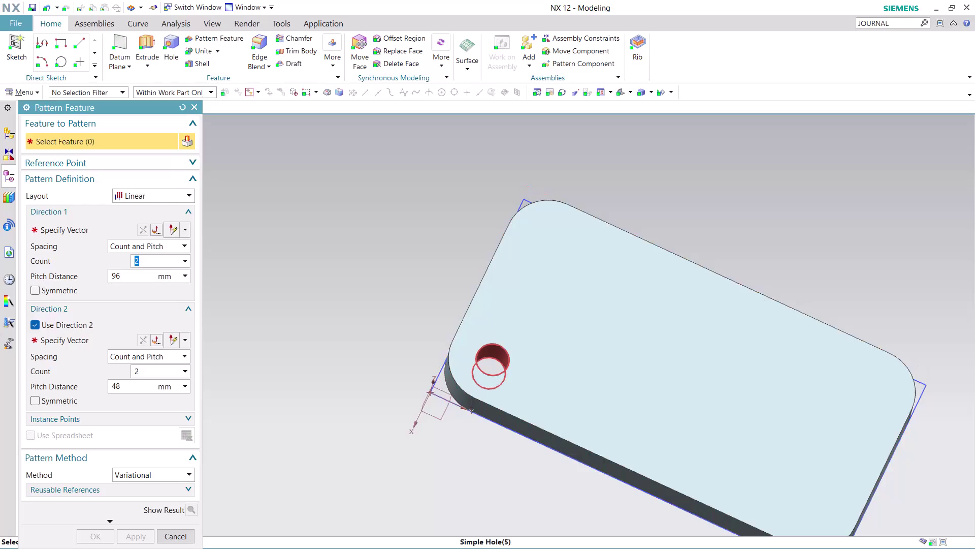
Select Simple Hole(5) and set Direction 1 along the plate's long edge, reversed.
click(503, 351)
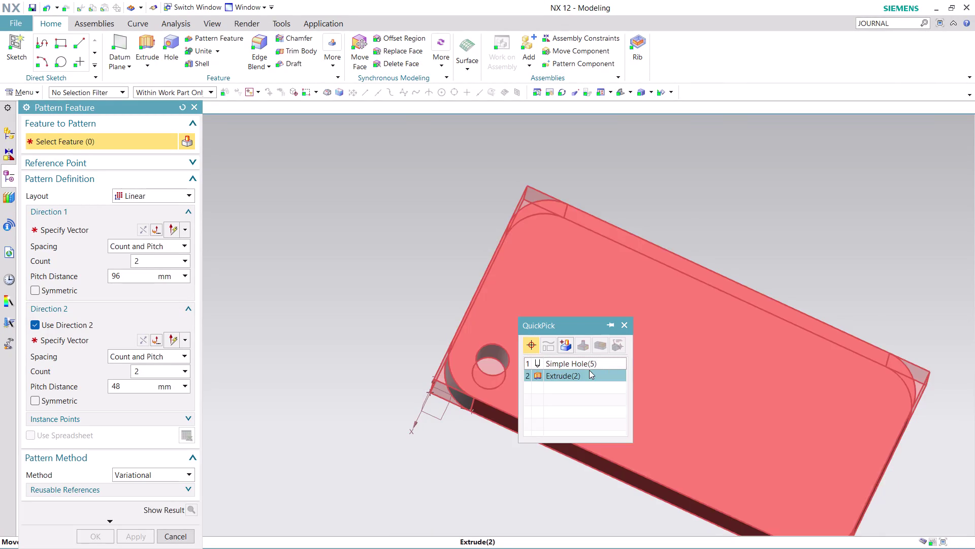
click(581, 362)
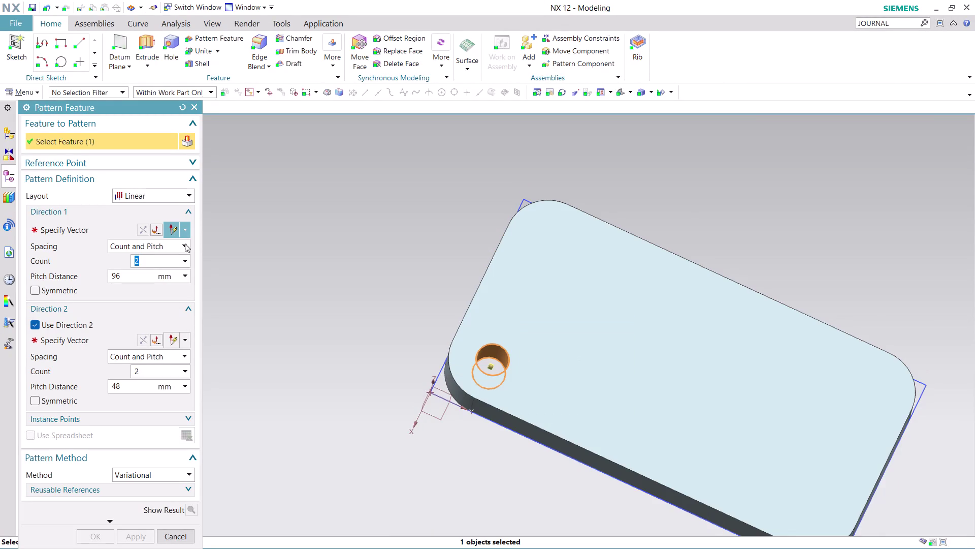
click(78, 228)
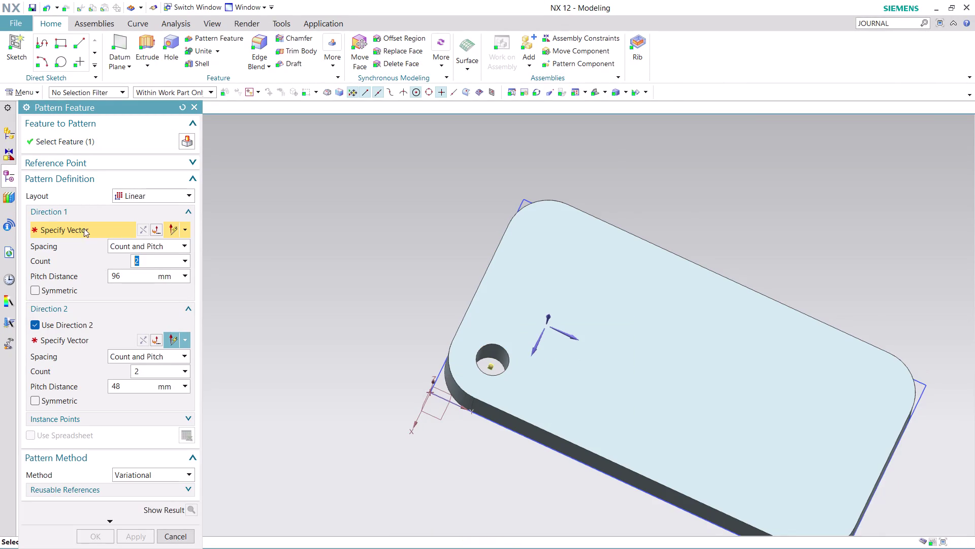
click(572, 442)
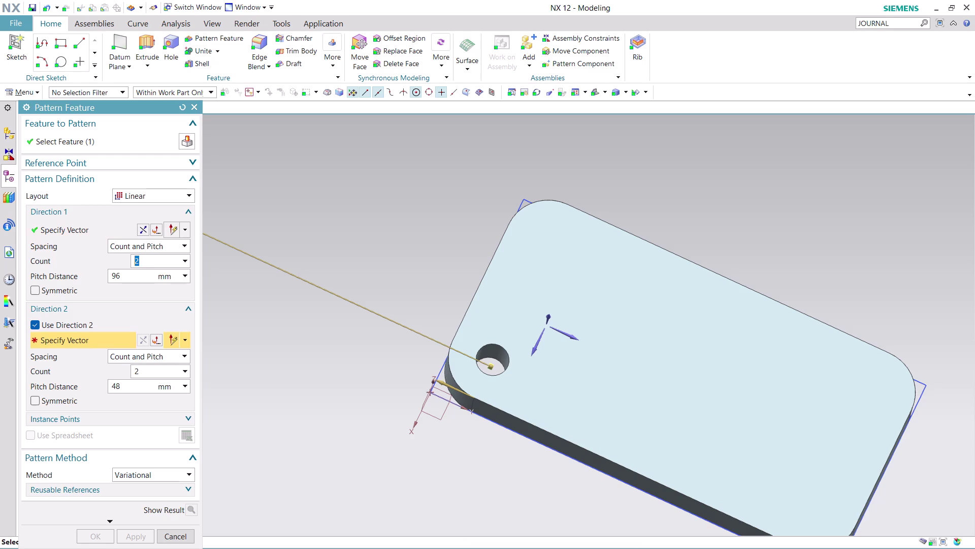
click(138, 228)
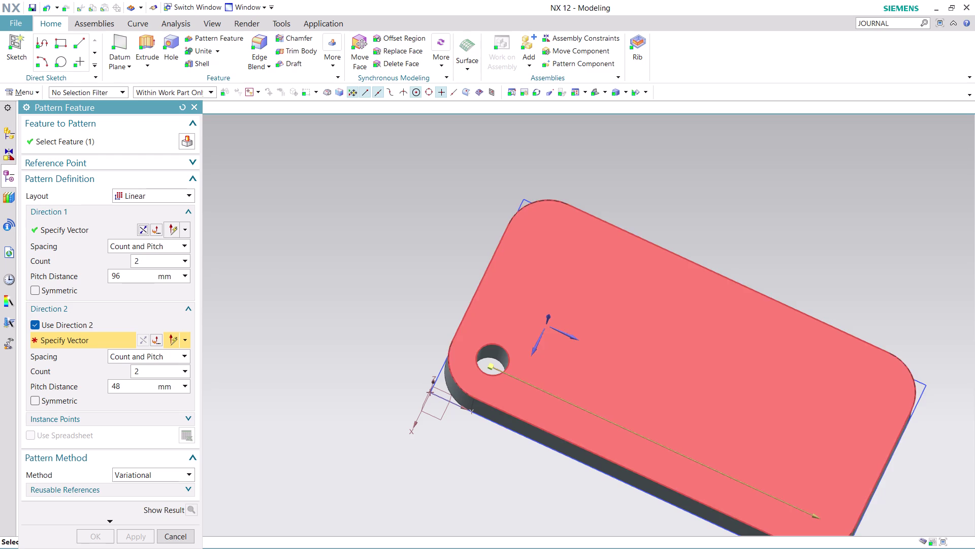
Enable Direction 2 along the plate's short edge, reversed.
click(479, 284)
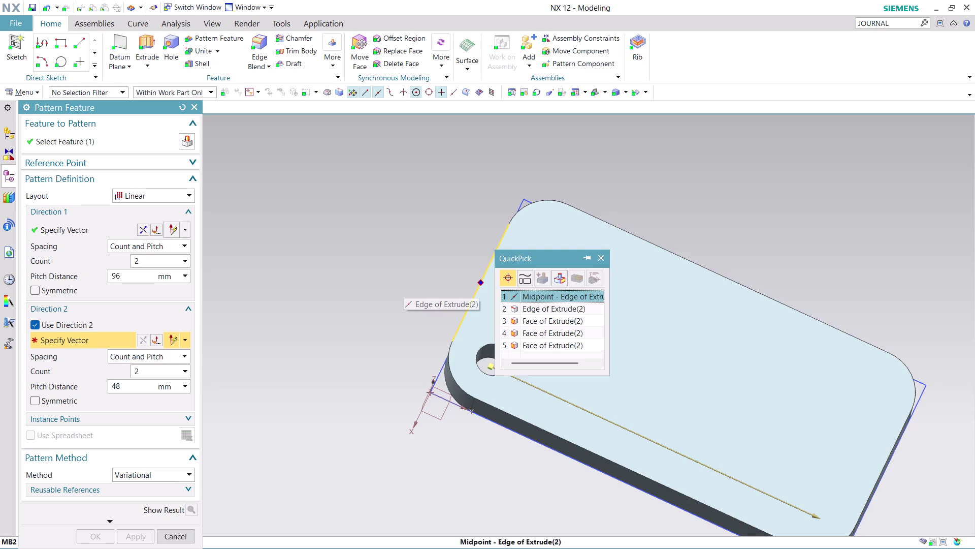
click(549, 295)
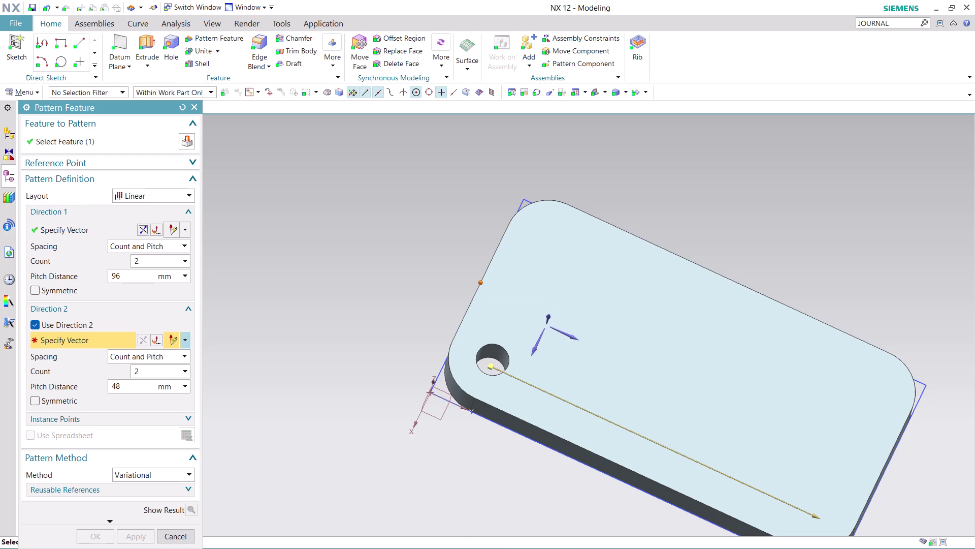
click(119, 336)
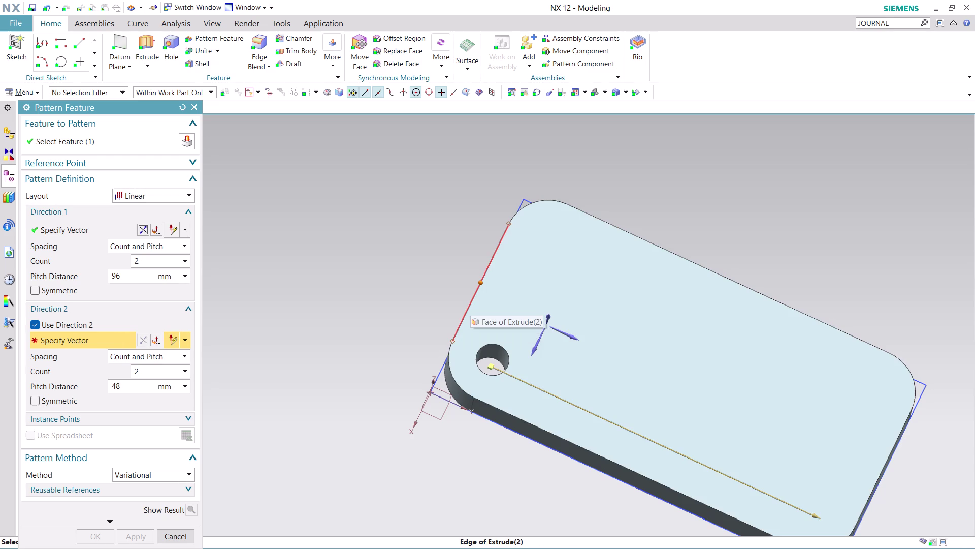
click(470, 302)
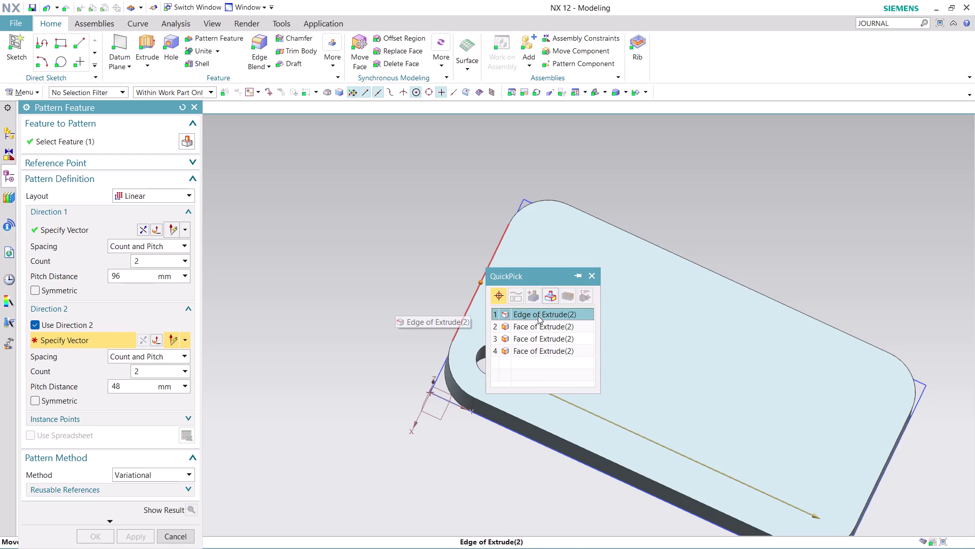
click(537, 315)
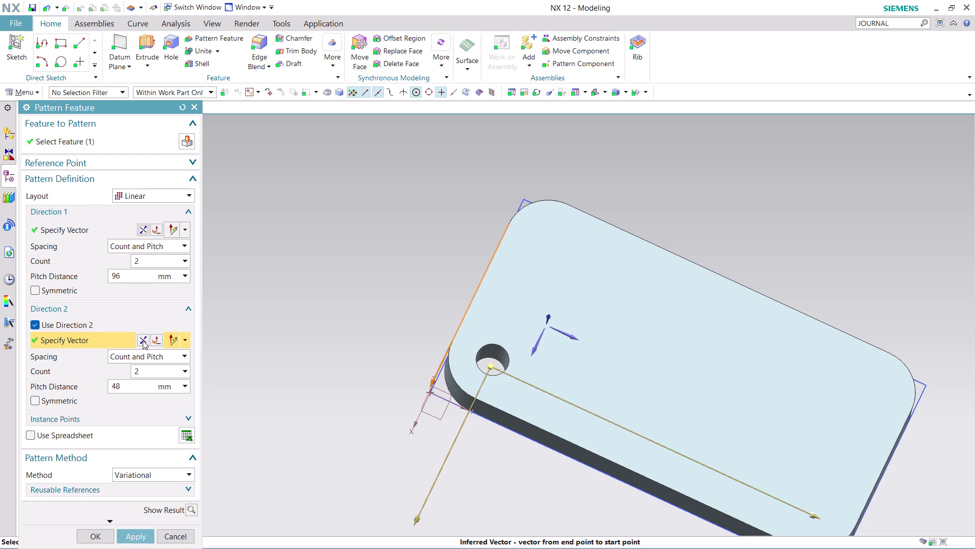
click(142, 341)
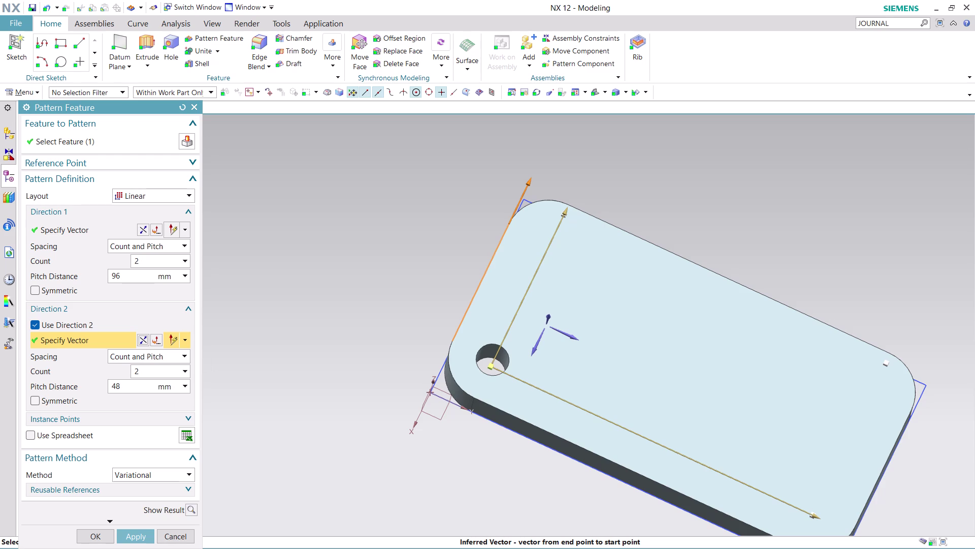
Turn off Direction 2 and apply the pattern with count 2 at 96 mm pitch.
drag(137, 389, 75, 393)
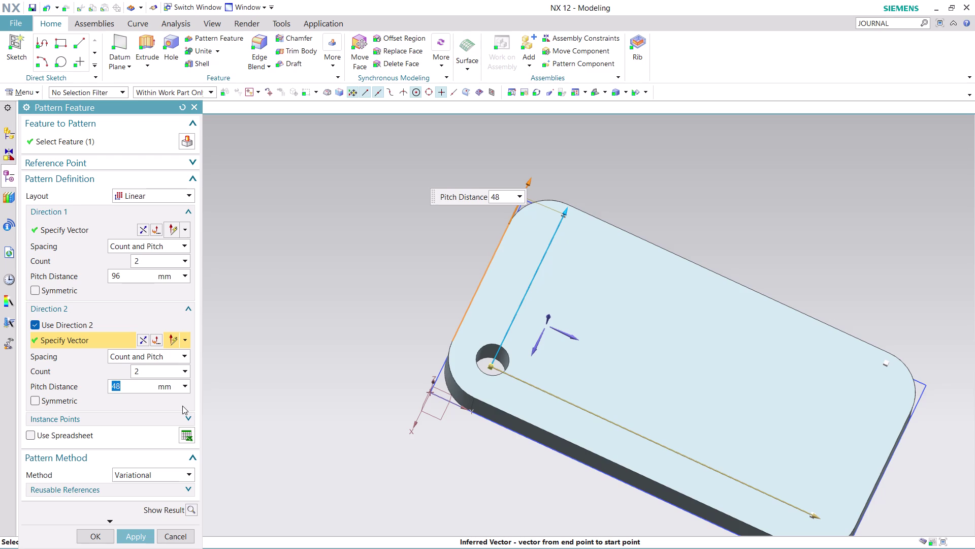
click(31, 321)
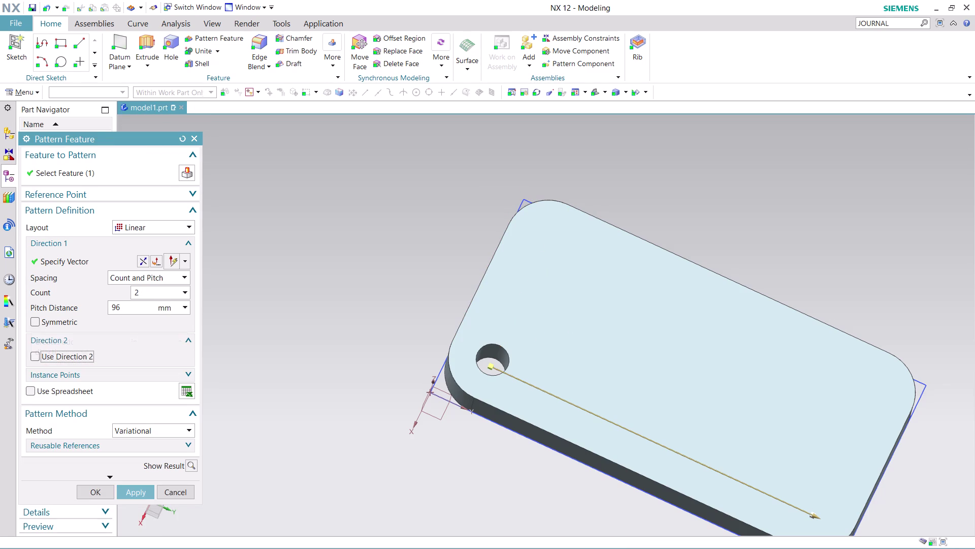
click(143, 490)
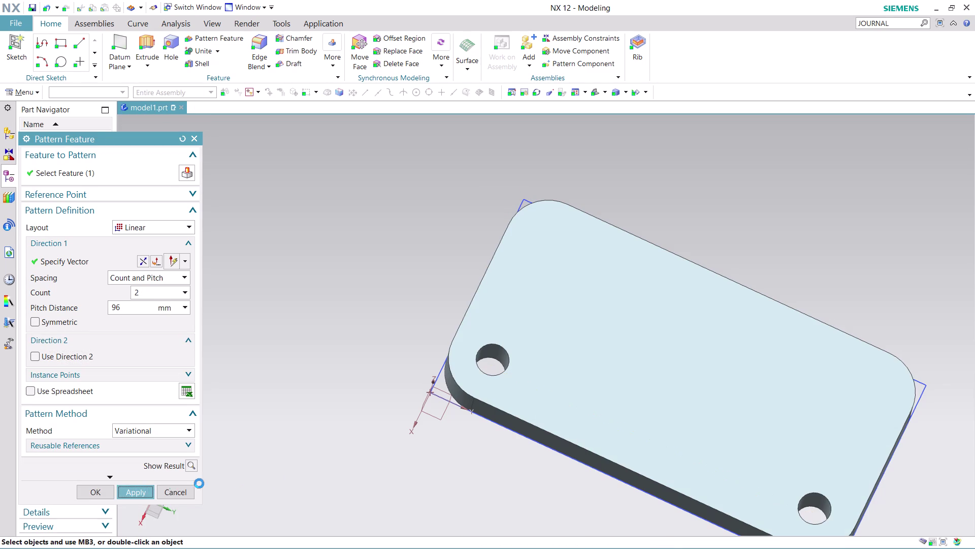
scroll(down, 3)
scroll(up, 3)
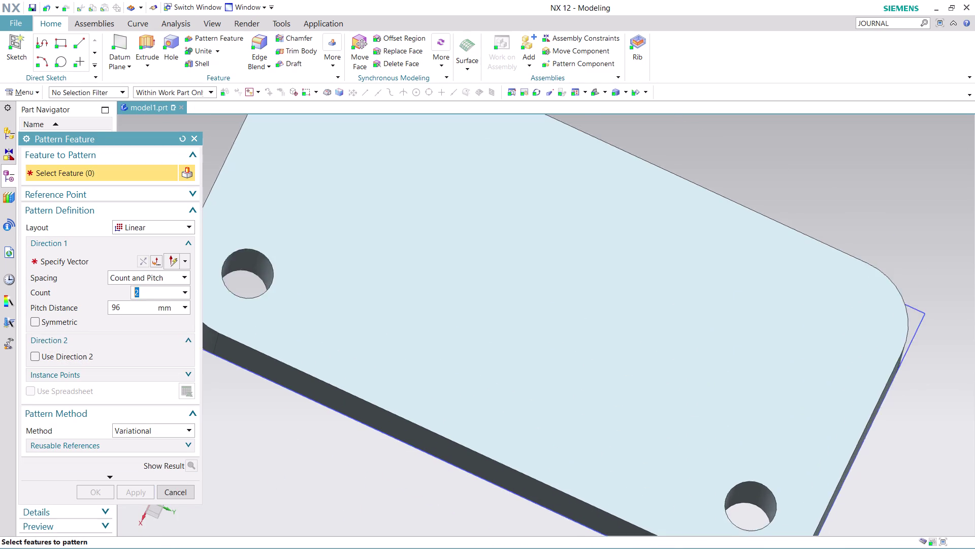
scroll(up, 3)
scroll(up, 3)
scroll(down, 3)
scroll(down, 3)
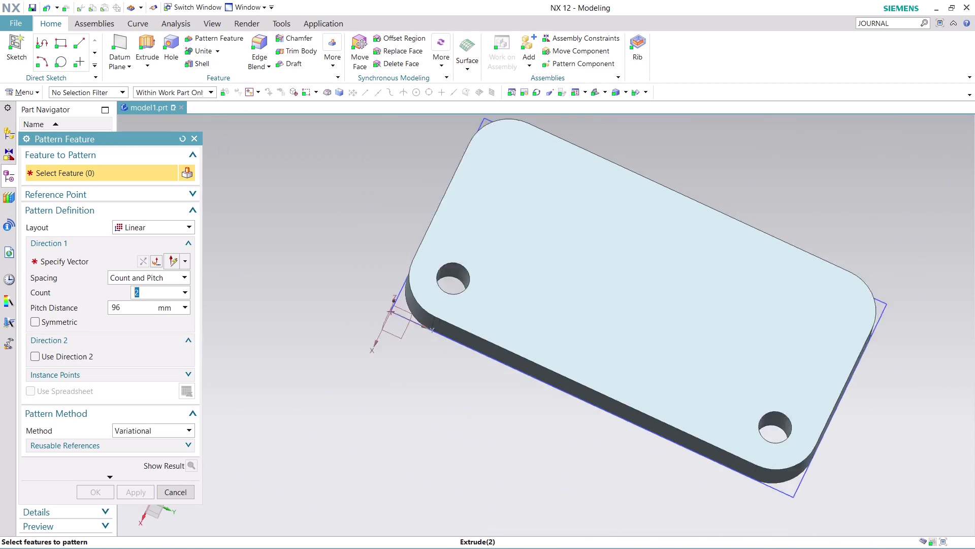
scroll(down, 3)
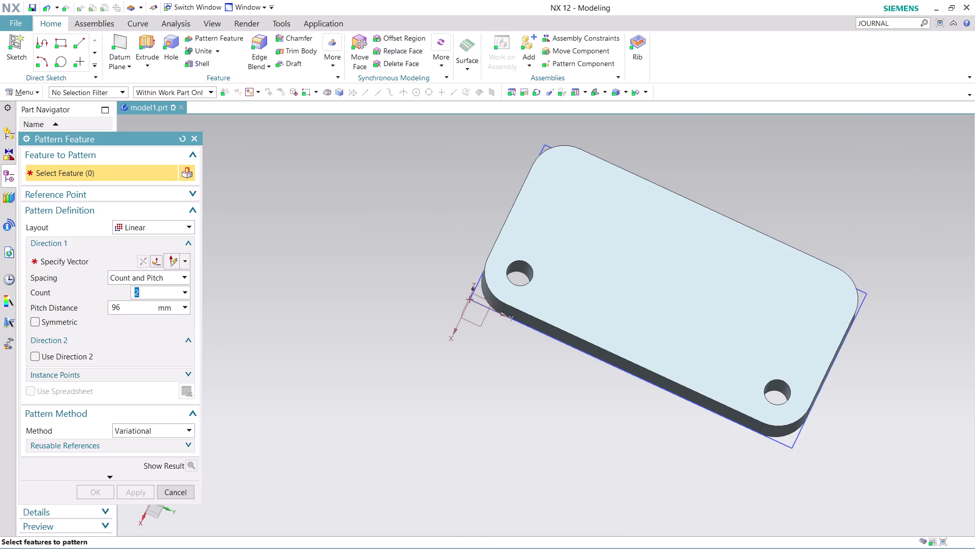
click(177, 488)
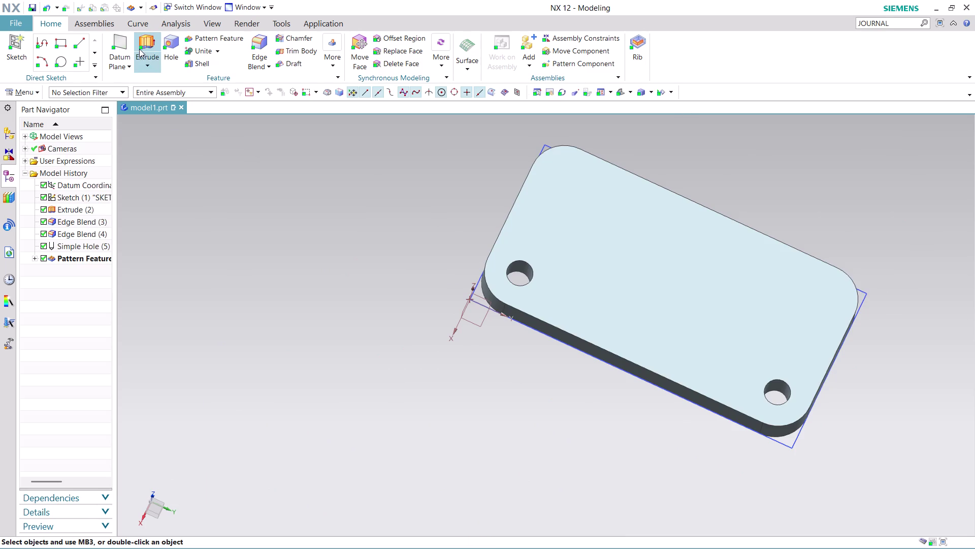
Place a 9 mm hole at the plate's upper corner on the top face.
click(177, 44)
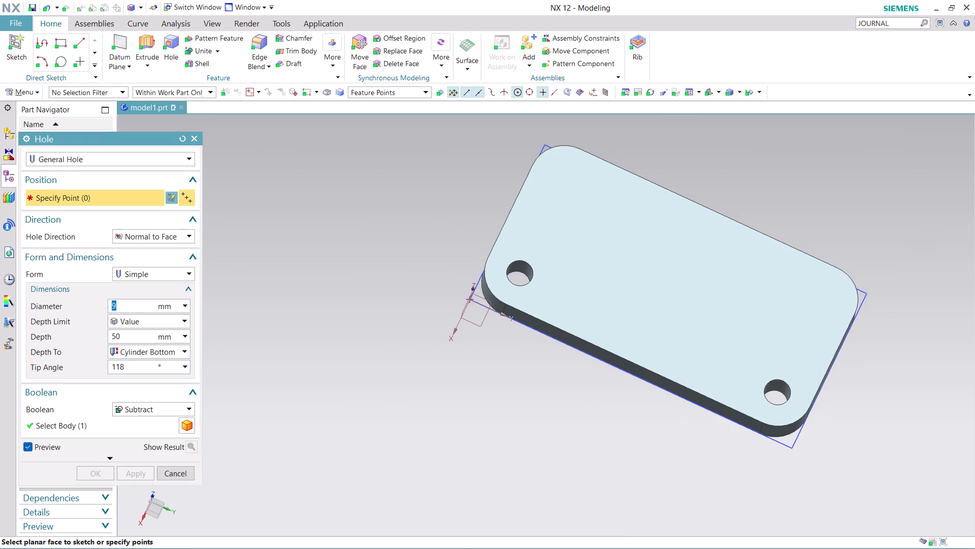
click(553, 147)
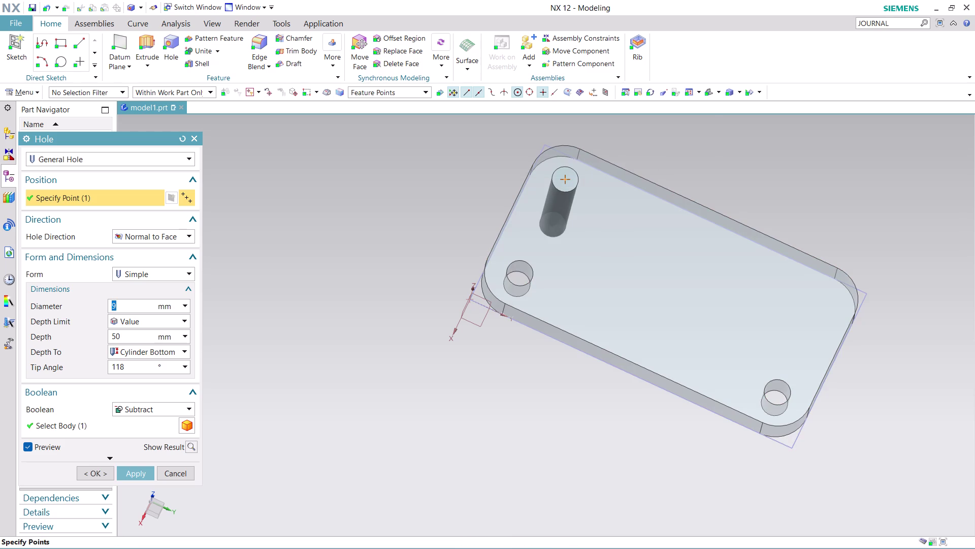
click(142, 469)
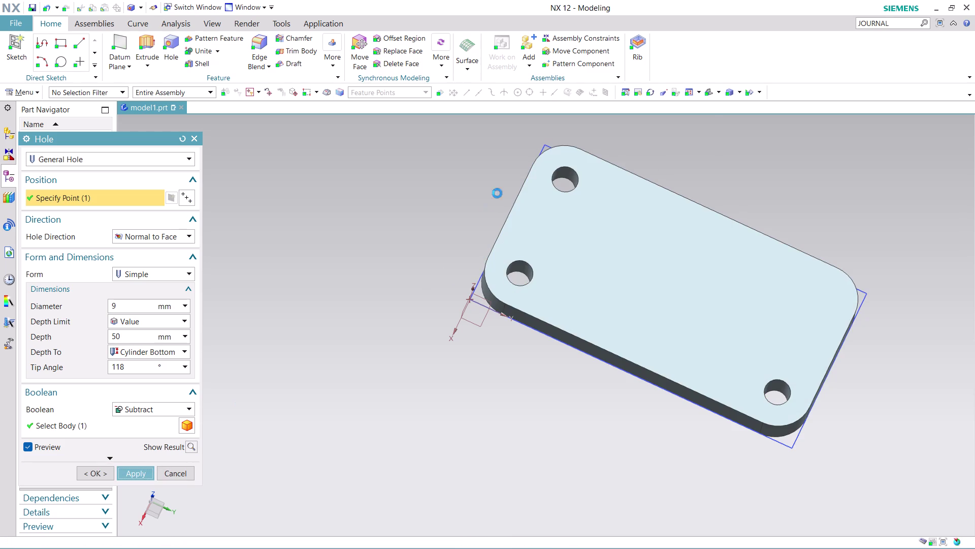
click(192, 138)
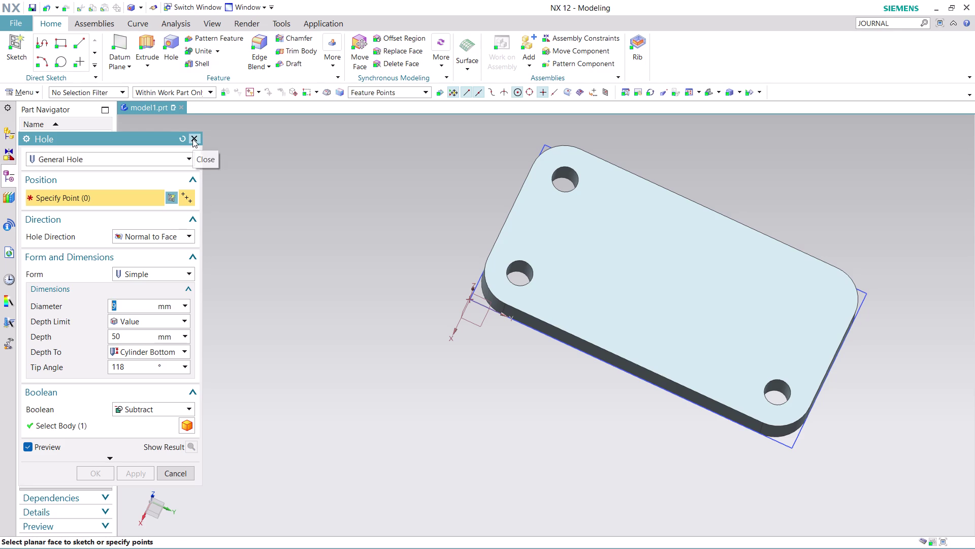
click(230, 36)
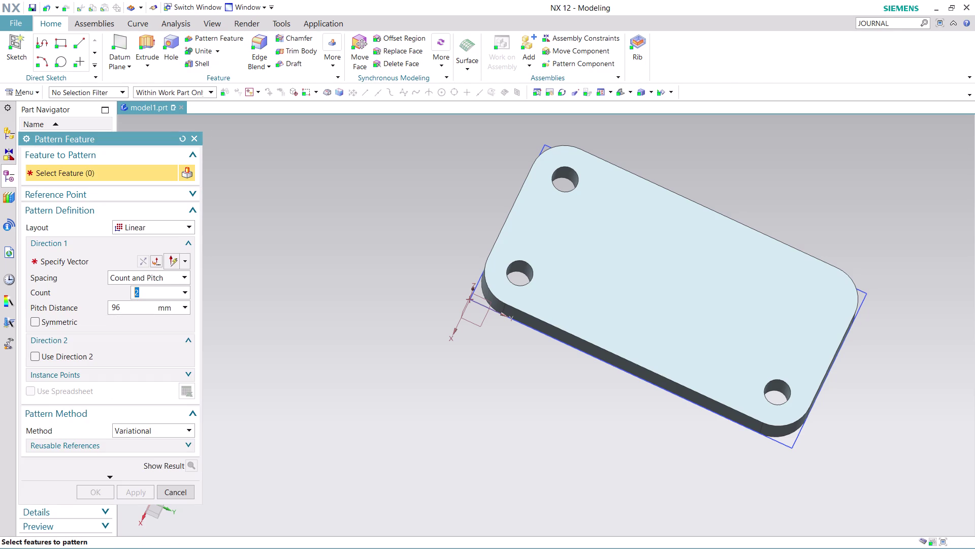
Pattern the new corner hole 96 mm along the top long edge, toward the far corner.
click(563, 181)
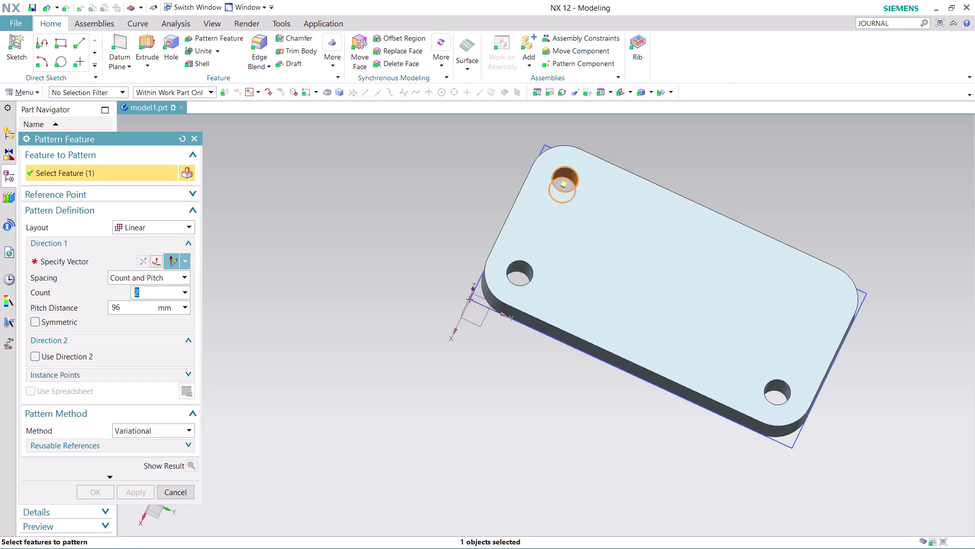
click(85, 260)
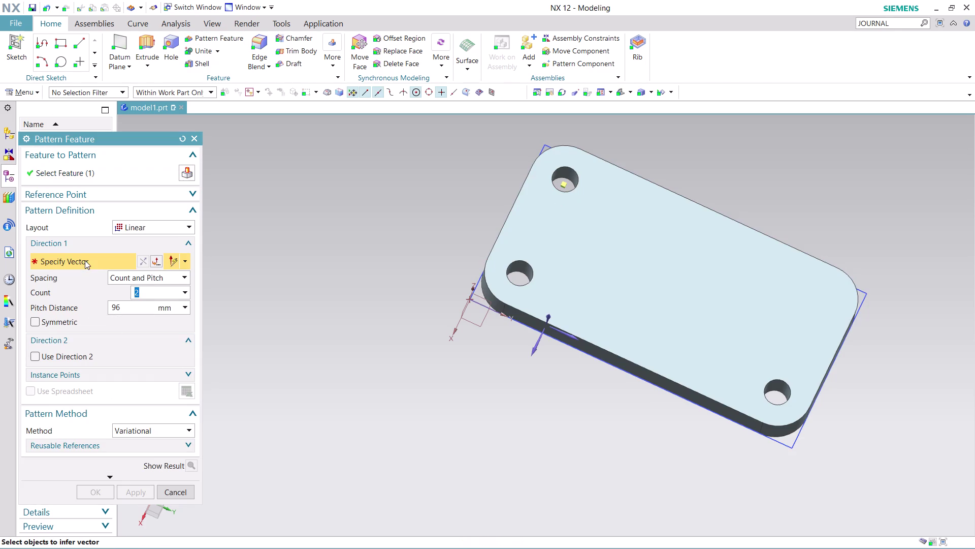
click(706, 203)
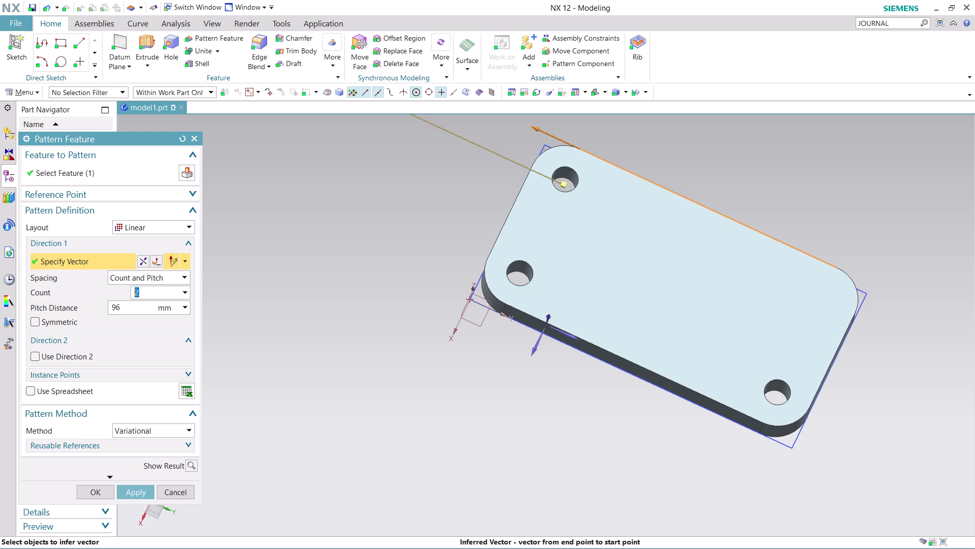
click(141, 259)
click(138, 495)
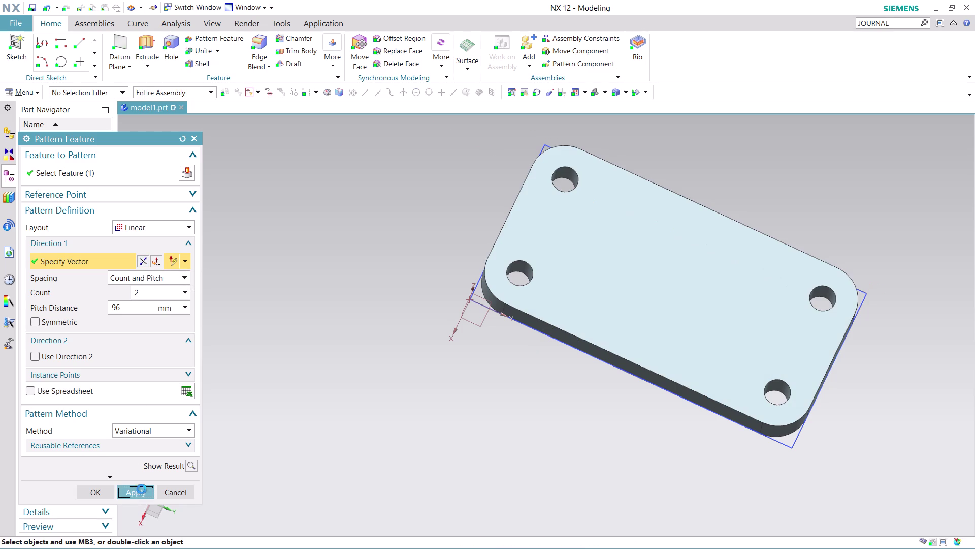
click(173, 489)
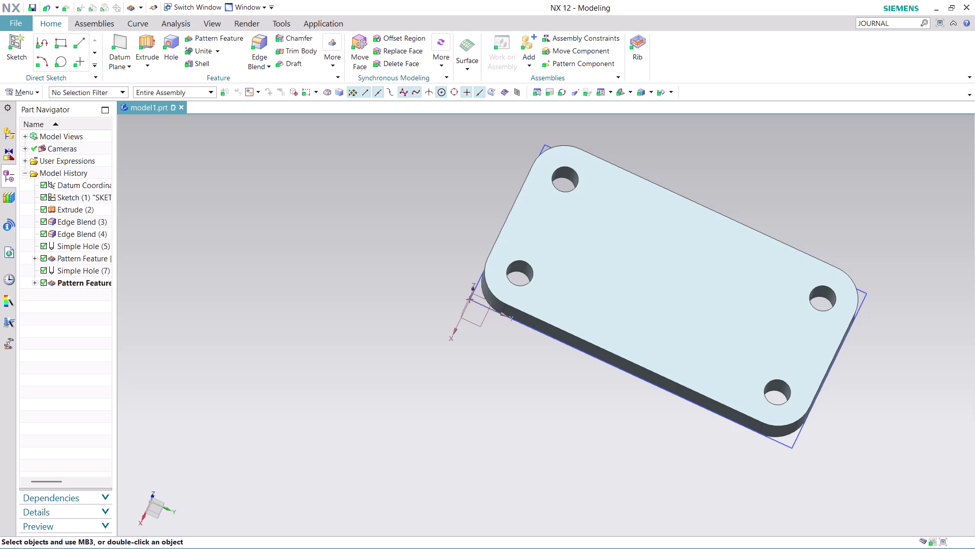
middle_drag(942, 331, 928, 307)
Start a datum plane and switch its type from At Distance to Inferred.
click(117, 51)
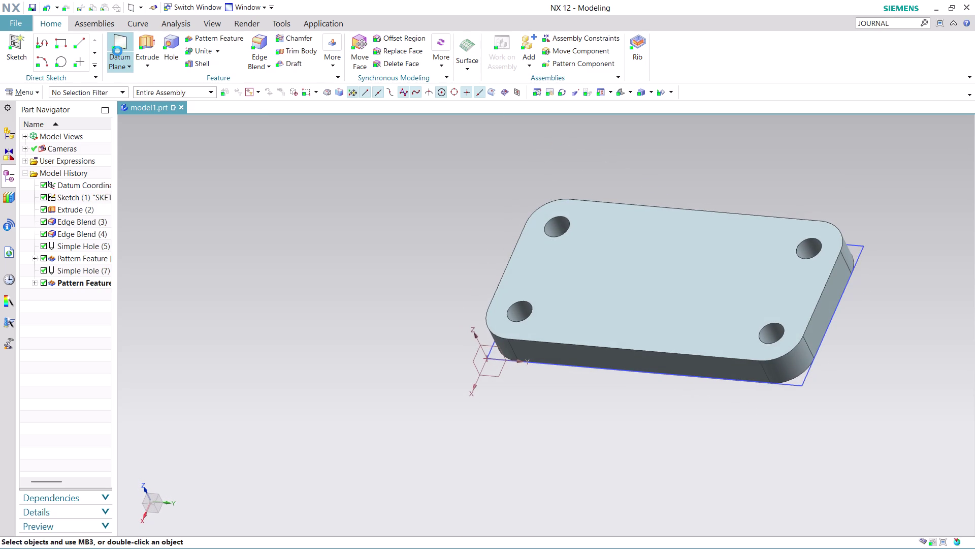
click(824, 303)
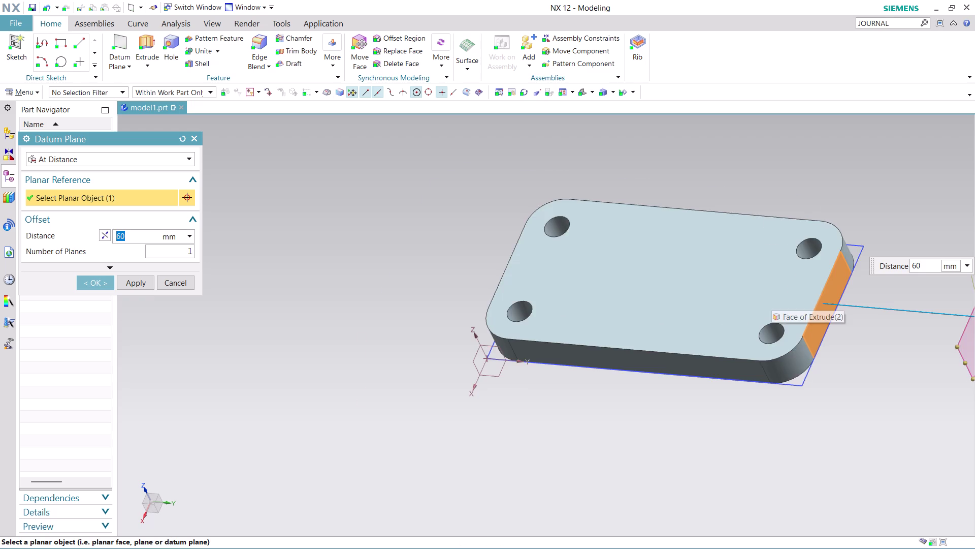
scroll(up, 3)
scroll(down, 3)
scroll(down, 3)
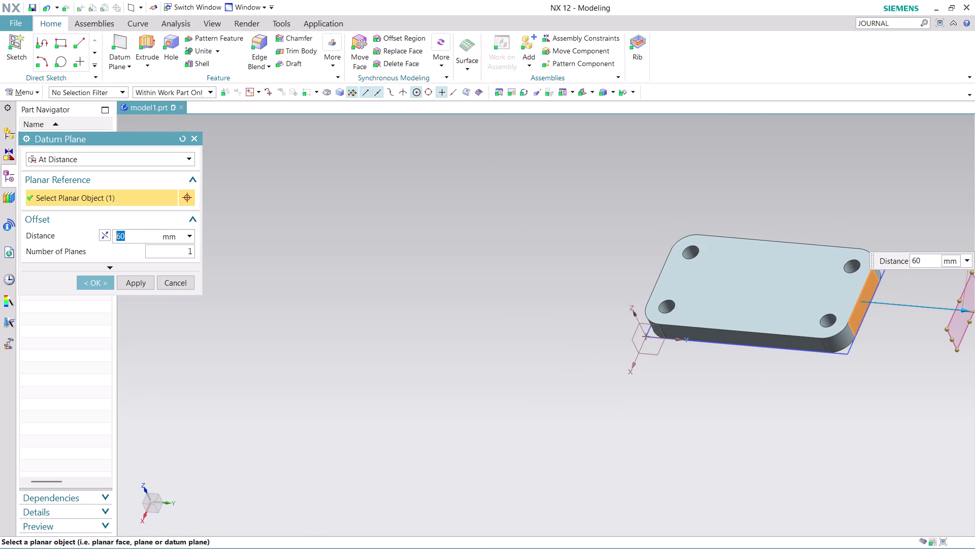
middle_drag(906, 325, 708, 387)
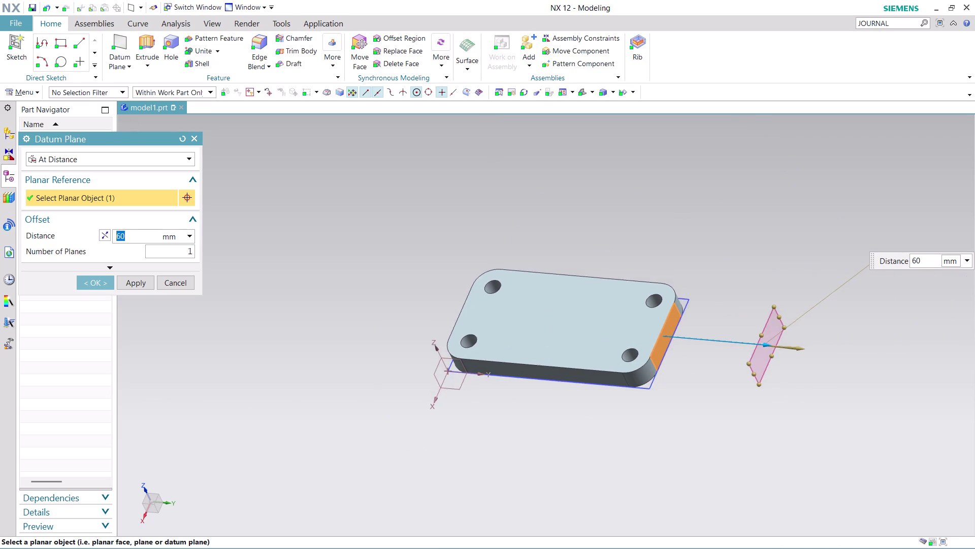
scroll(up, 3)
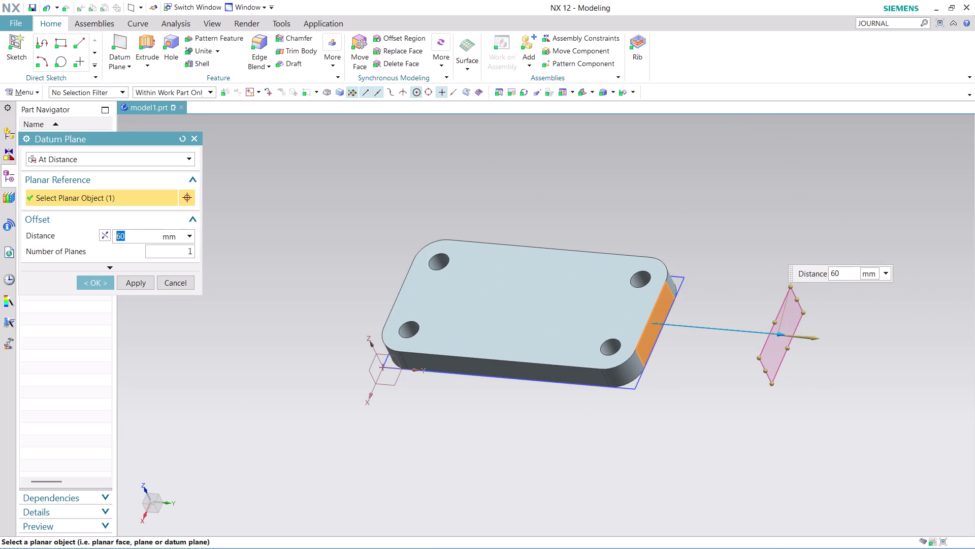
click(193, 235)
click(192, 235)
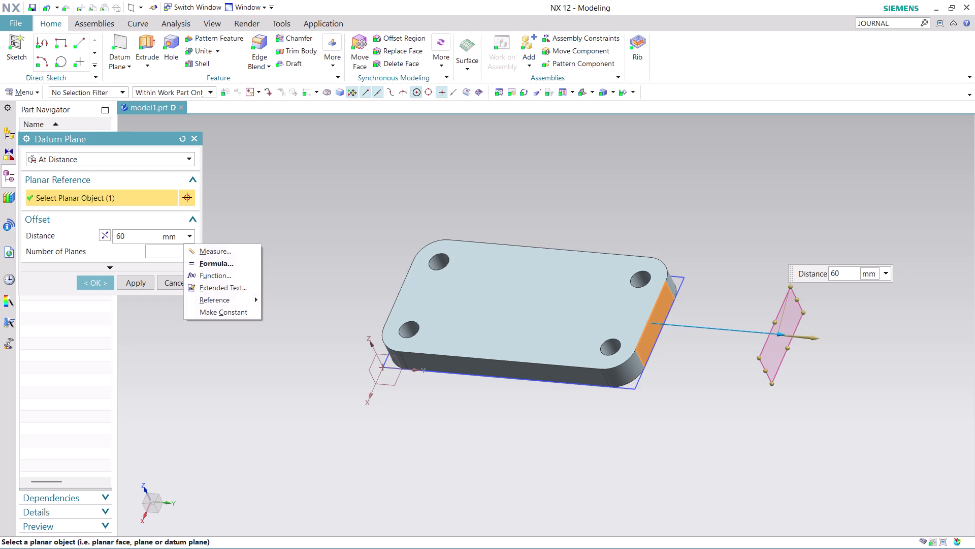
click(101, 238)
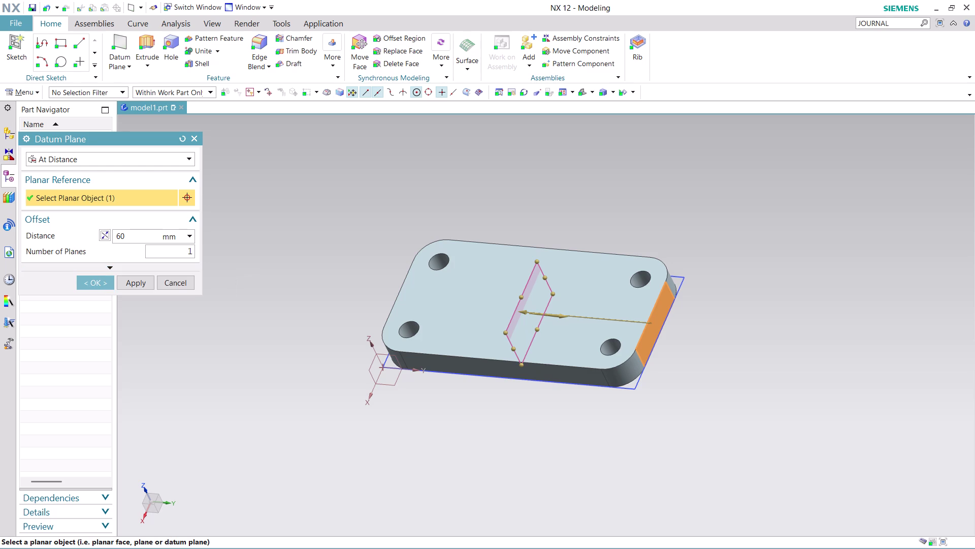
click(184, 157)
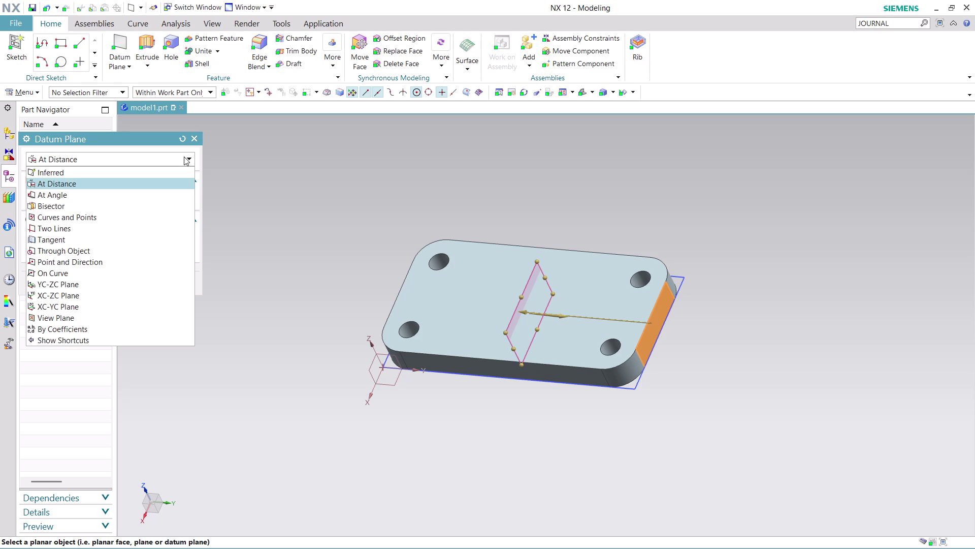
click(174, 174)
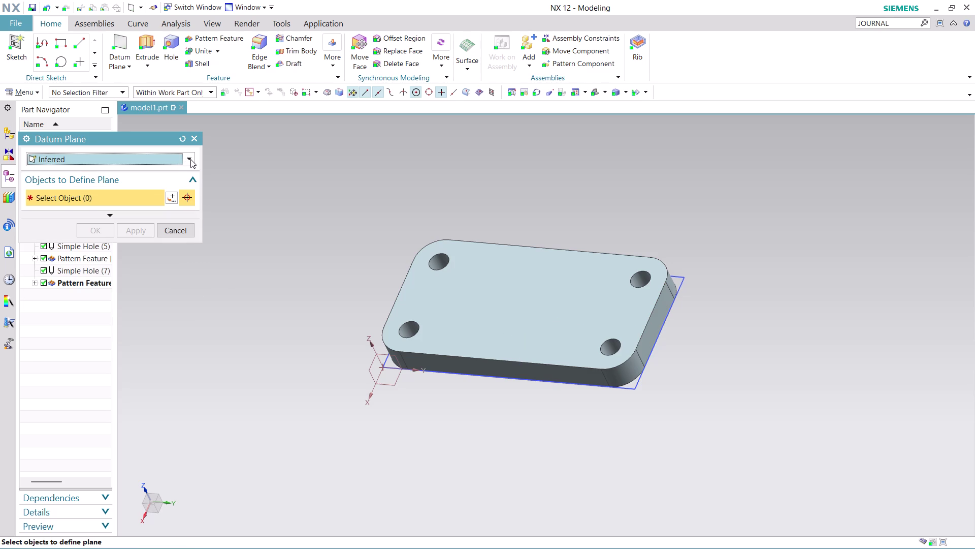
Pick the plate's end face and top face to preview an angled plane.
click(658, 323)
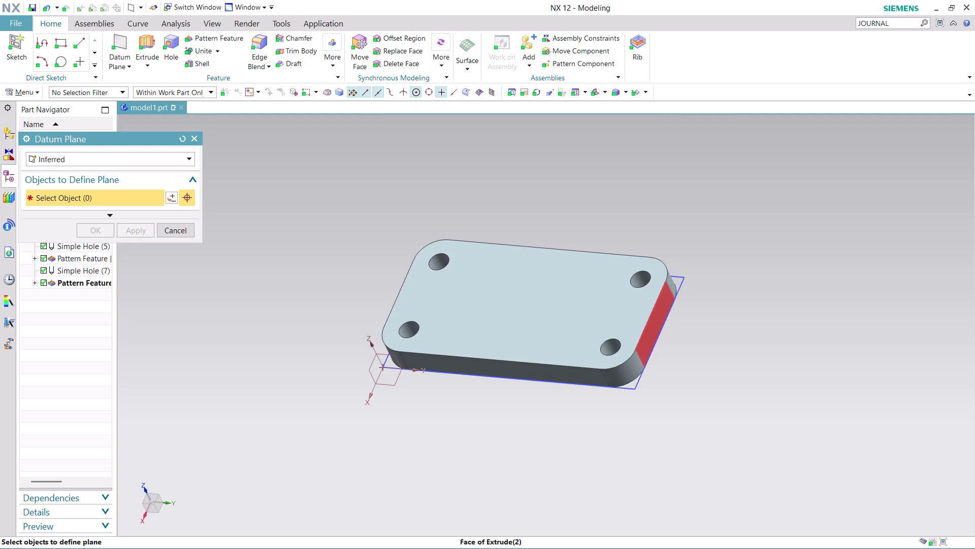
click(543, 329)
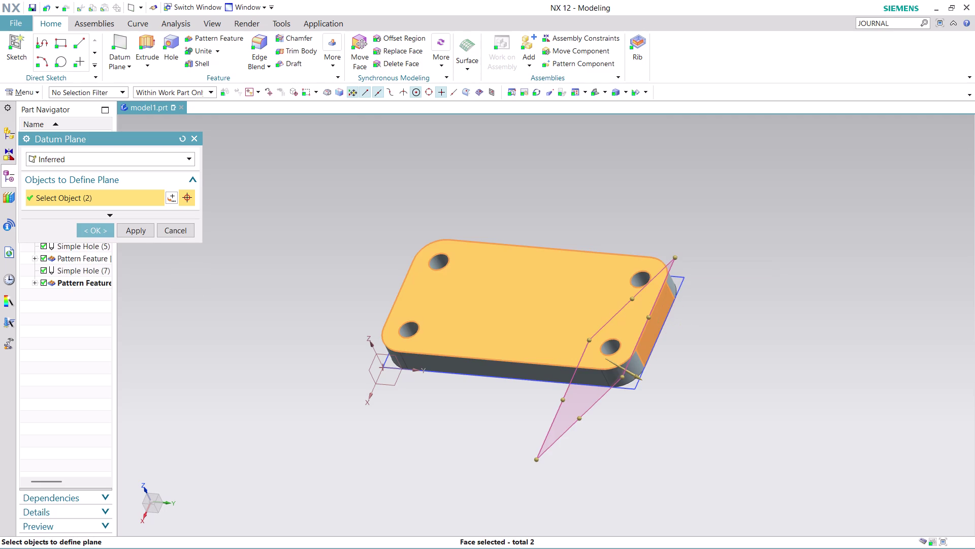
middle_drag(726, 386, 737, 364)
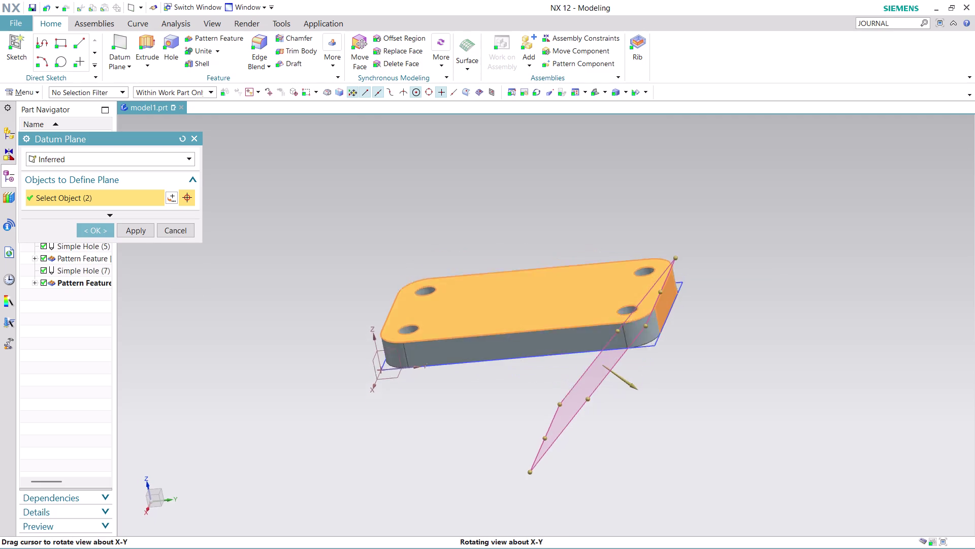
middle_drag(737, 364, 751, 351)
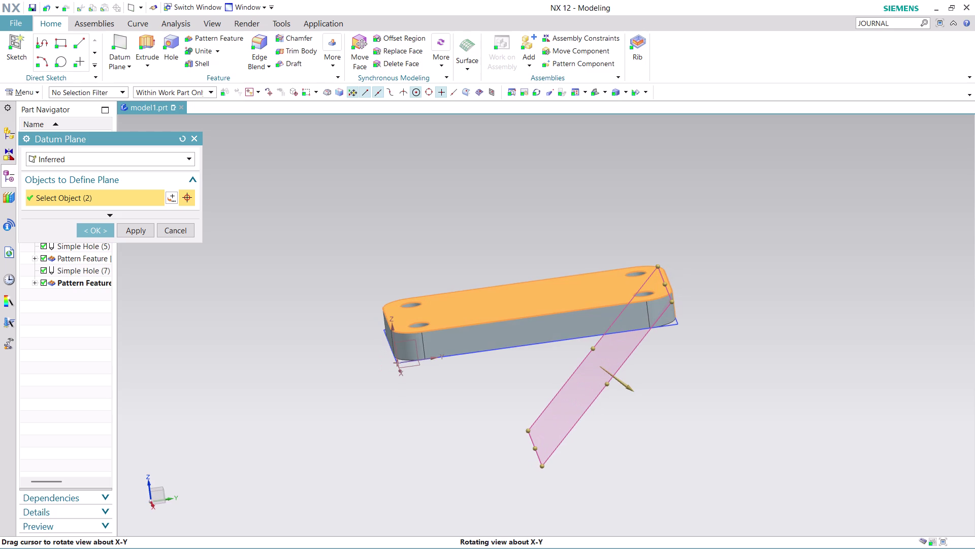
middle_drag(751, 351, 740, 361)
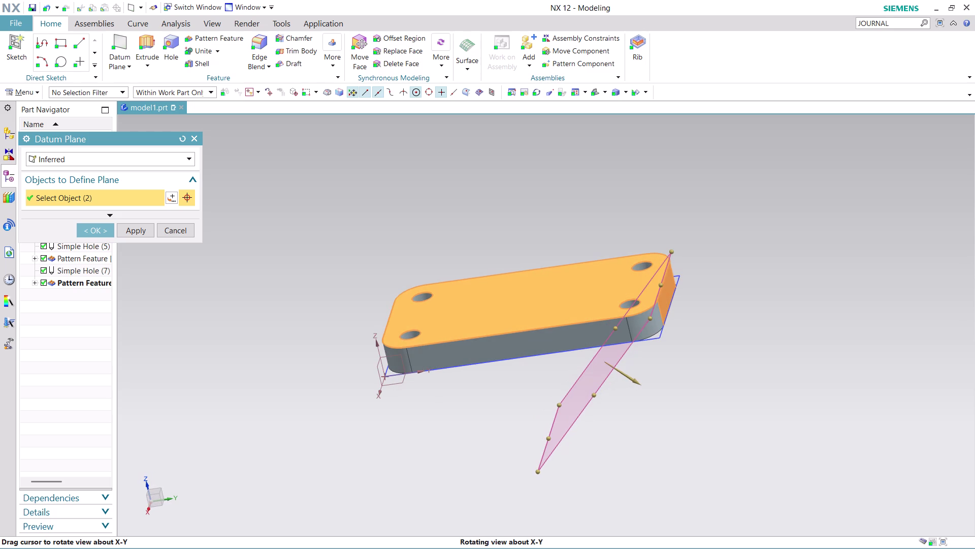
Expand the Plane Orientation and Offset options of the datum plane.
click(139, 215)
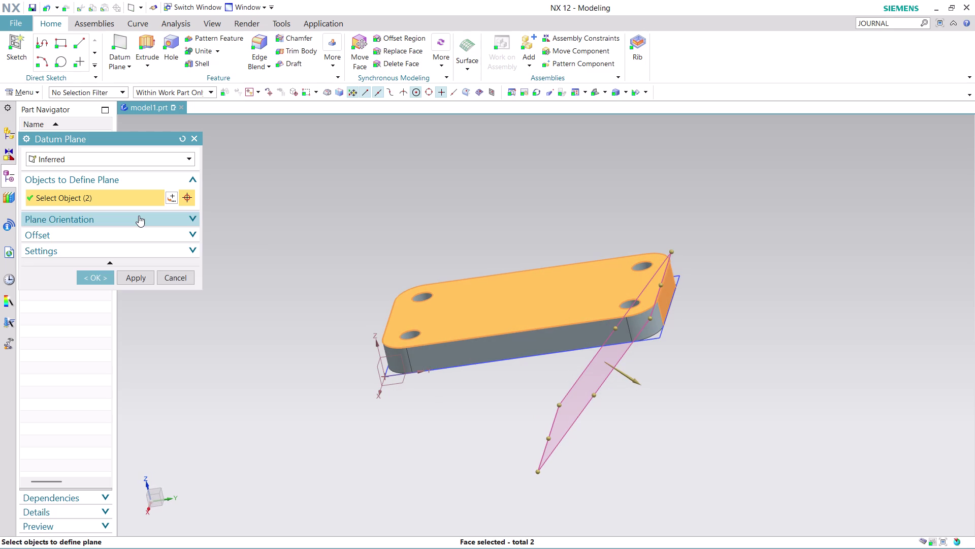
click(190, 218)
click(189, 218)
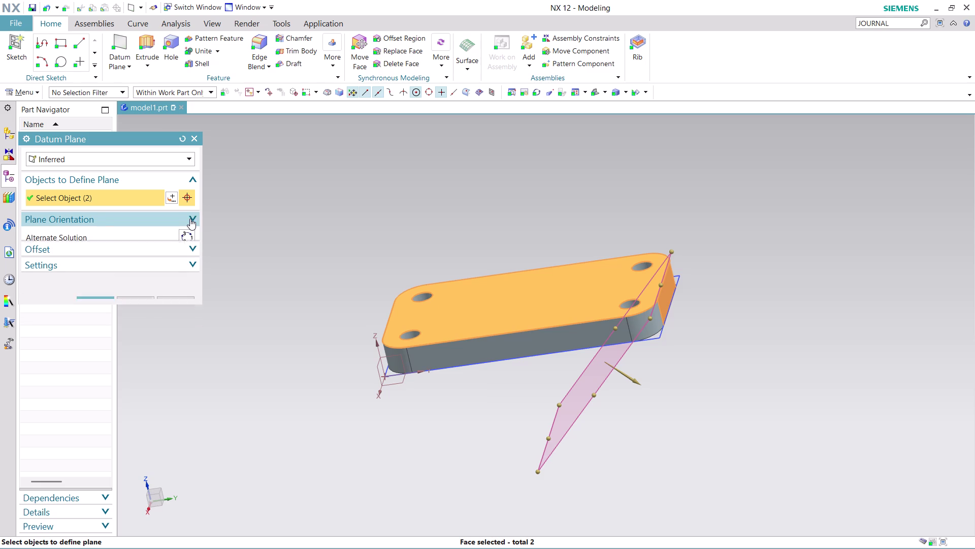
click(186, 234)
click(187, 234)
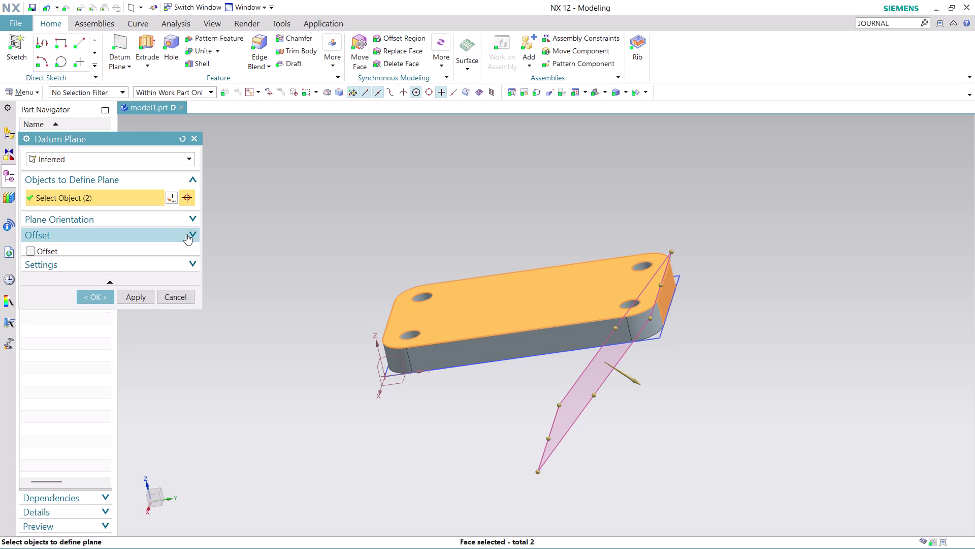
click(188, 157)
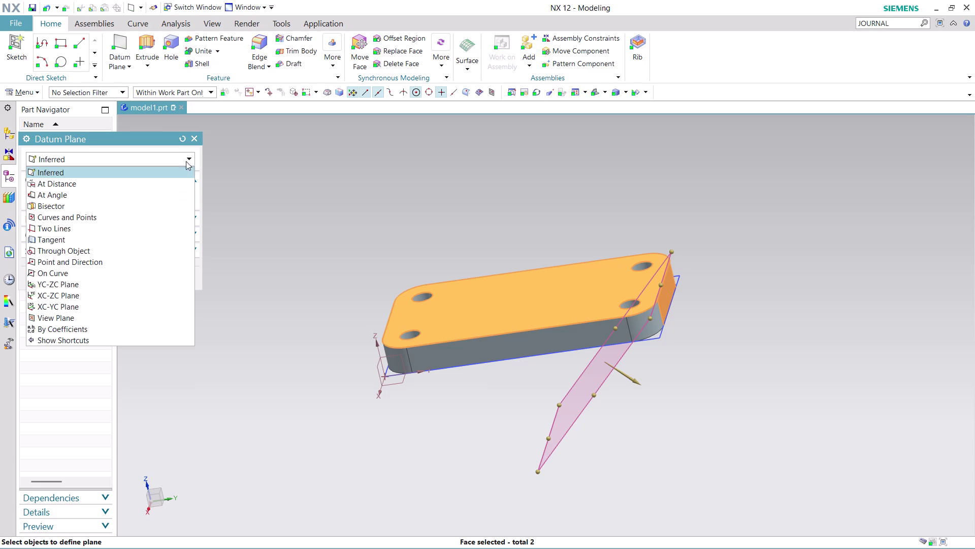
Try an At Angle plane on the top face and long top edge, then cancel it.
click(165, 195)
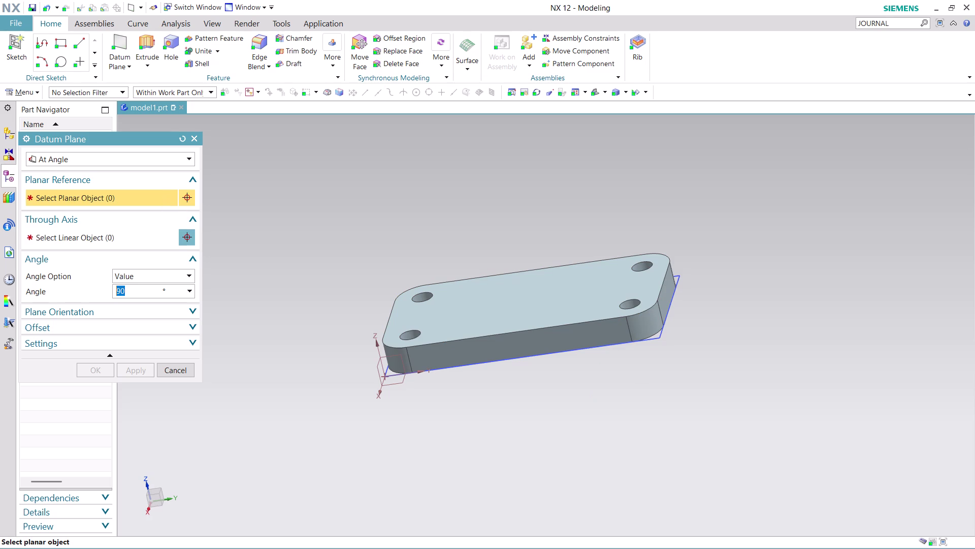
click(669, 296)
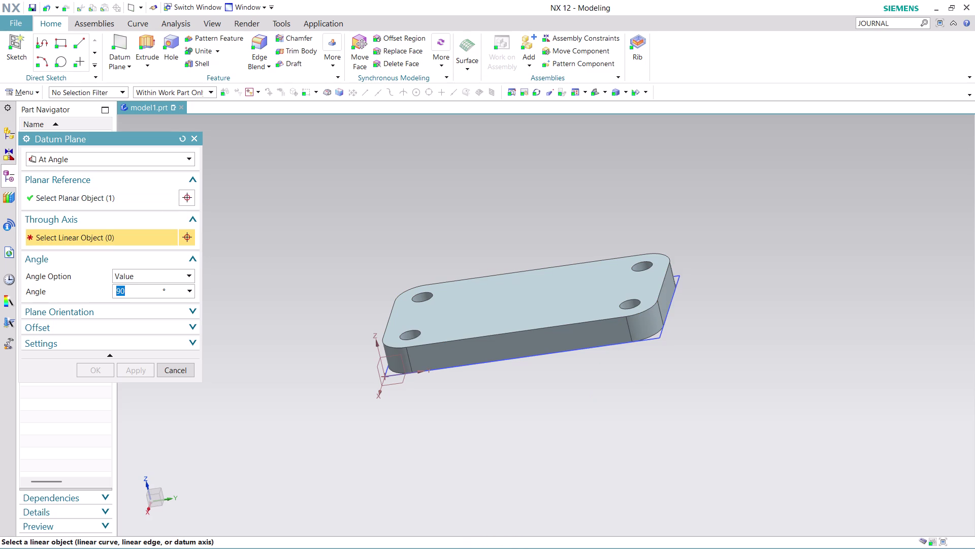
click(558, 331)
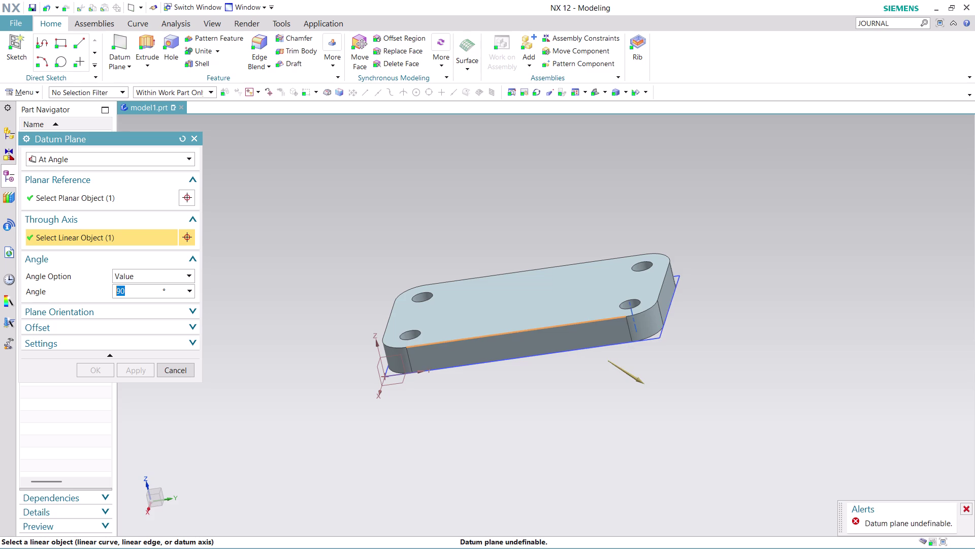
click(188, 368)
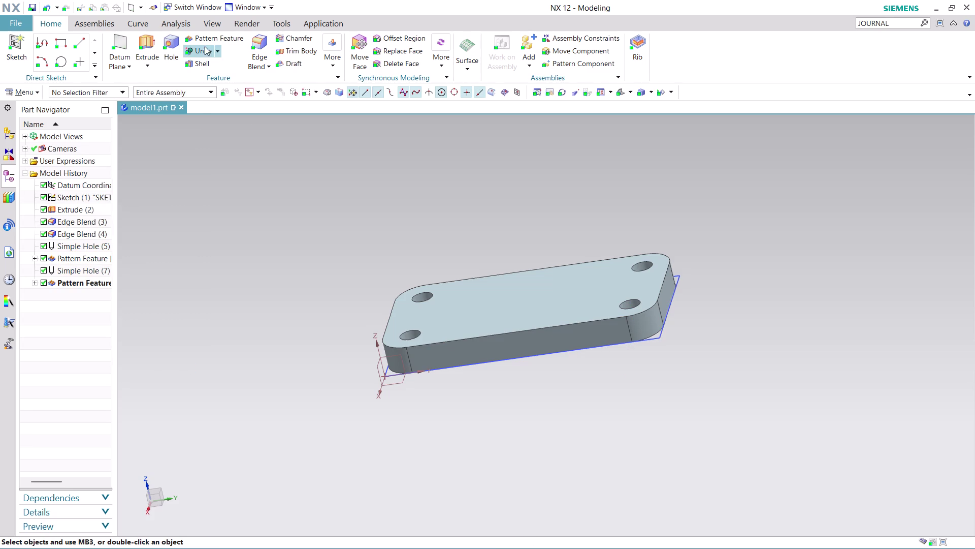
Open Datum Plane from the Home tab and set its type to Inferred.
click(122, 50)
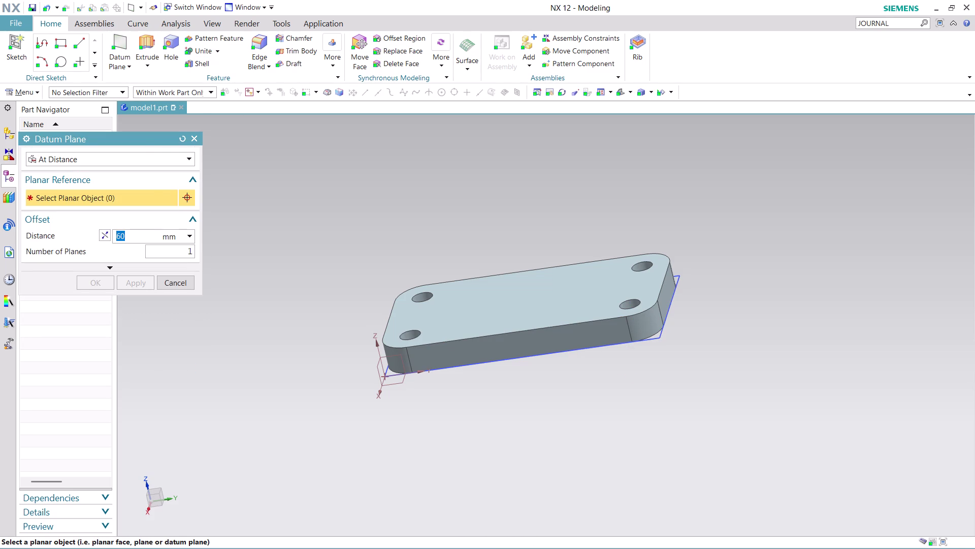
click(177, 161)
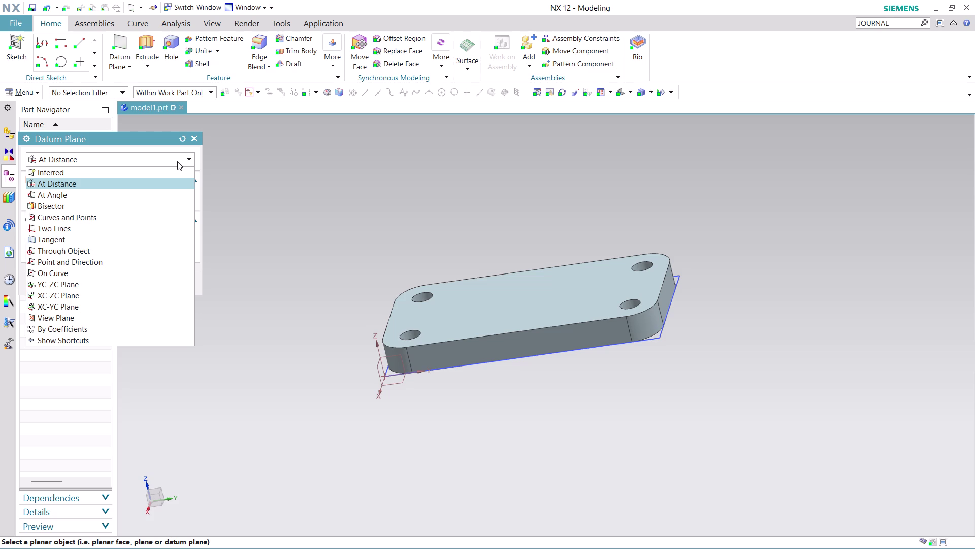
click(76, 175)
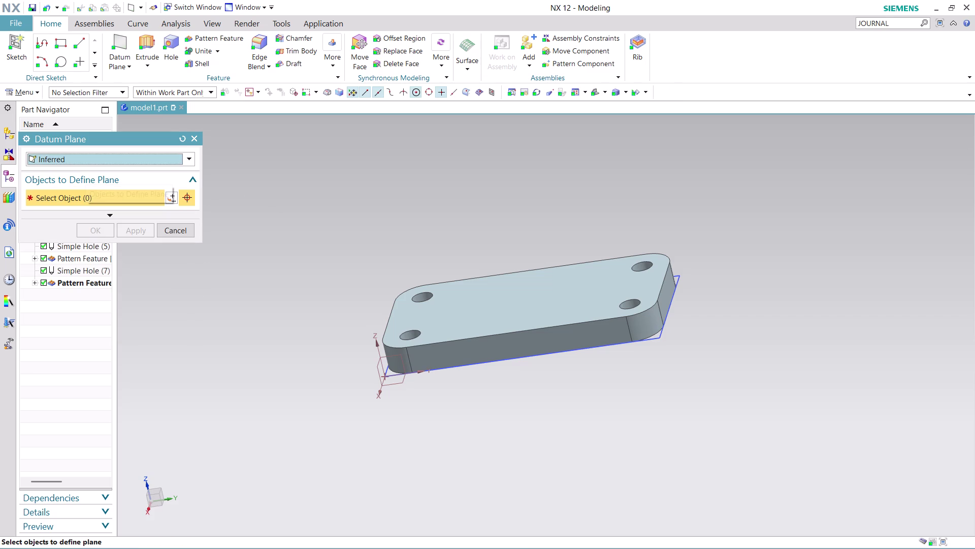
Pick the plate's end face, check the distance options, then pick the top face.
click(667, 289)
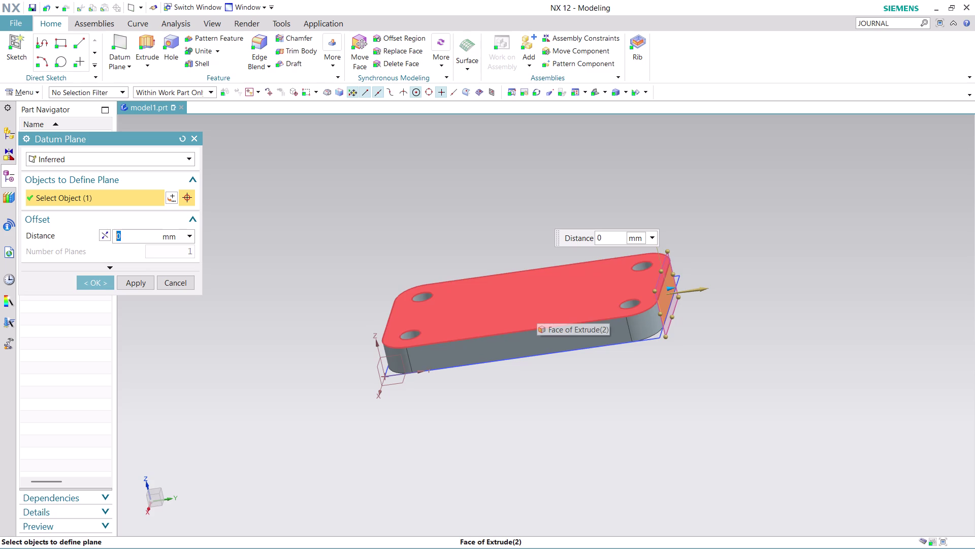
click(187, 233)
click(187, 233)
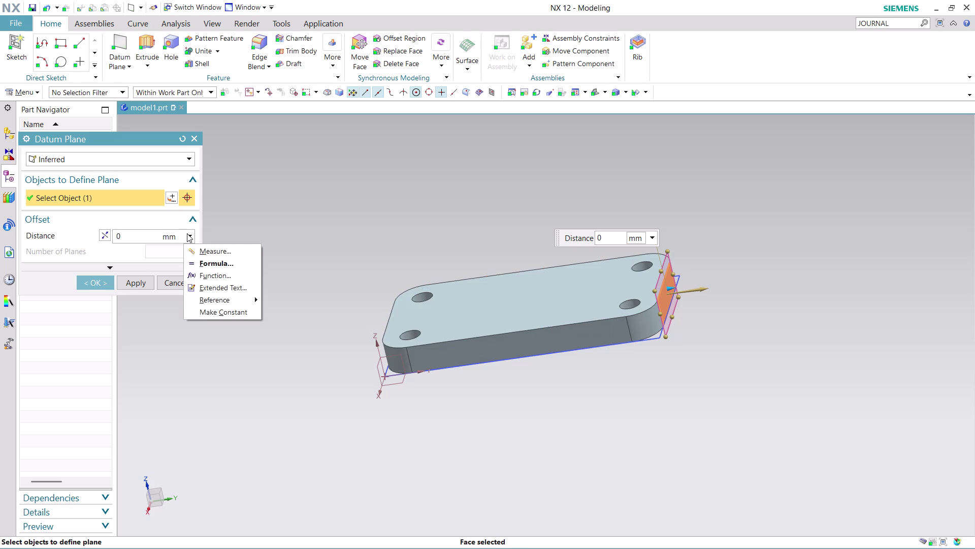
click(187, 233)
click(300, 204)
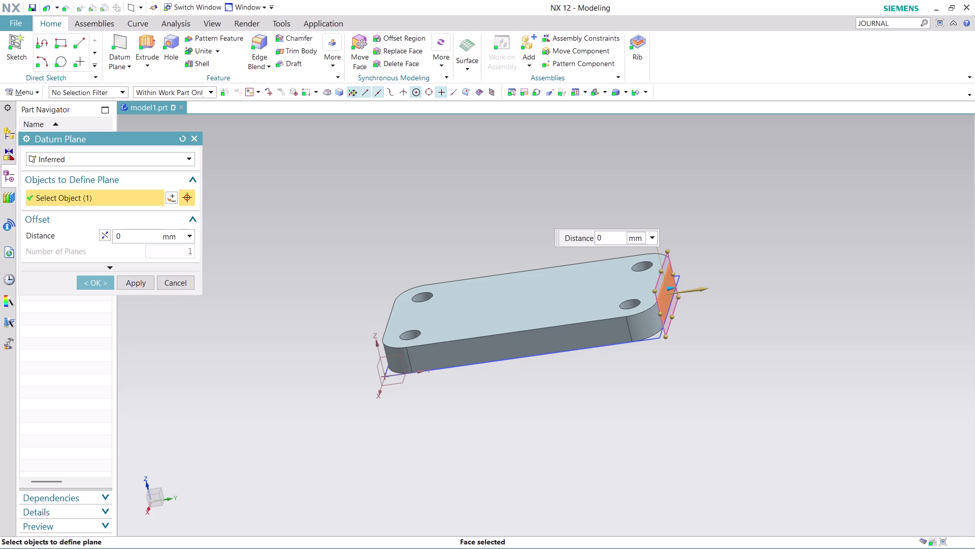
click(522, 308)
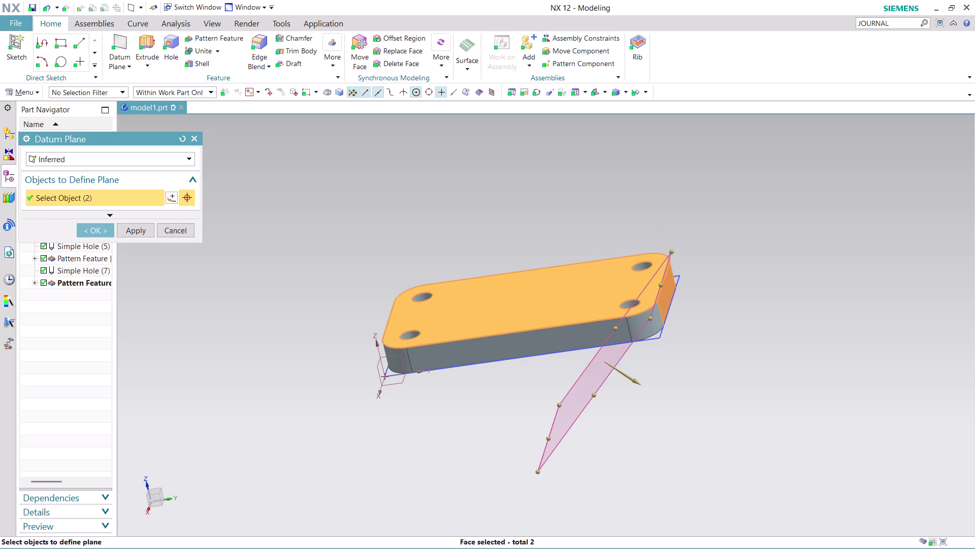
Orbit to inspect the angled plane preview and keep the Inferred type.
middle_drag(644, 355, 633, 277)
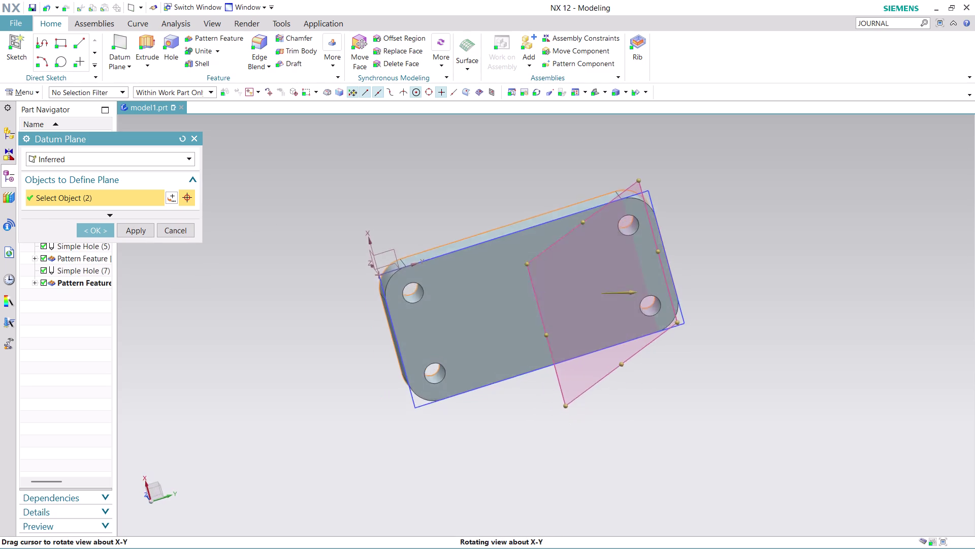
middle_drag(633, 276, 623, 340)
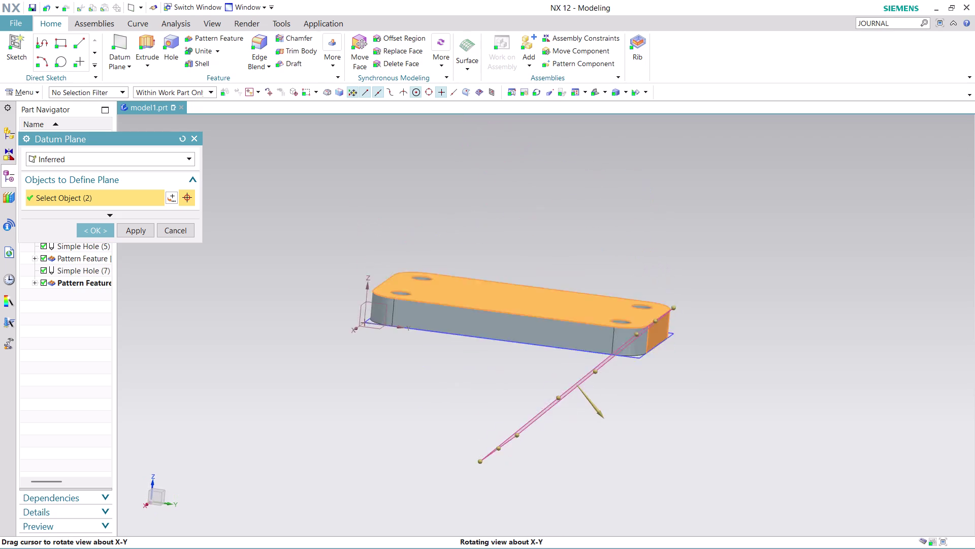
middle_drag(622, 340, 628, 347)
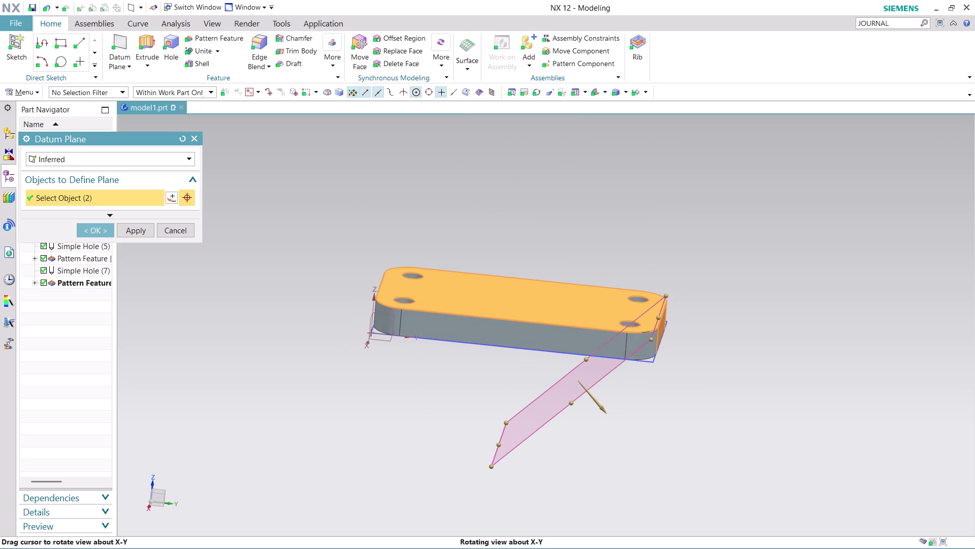
middle_drag(628, 347, 629, 348)
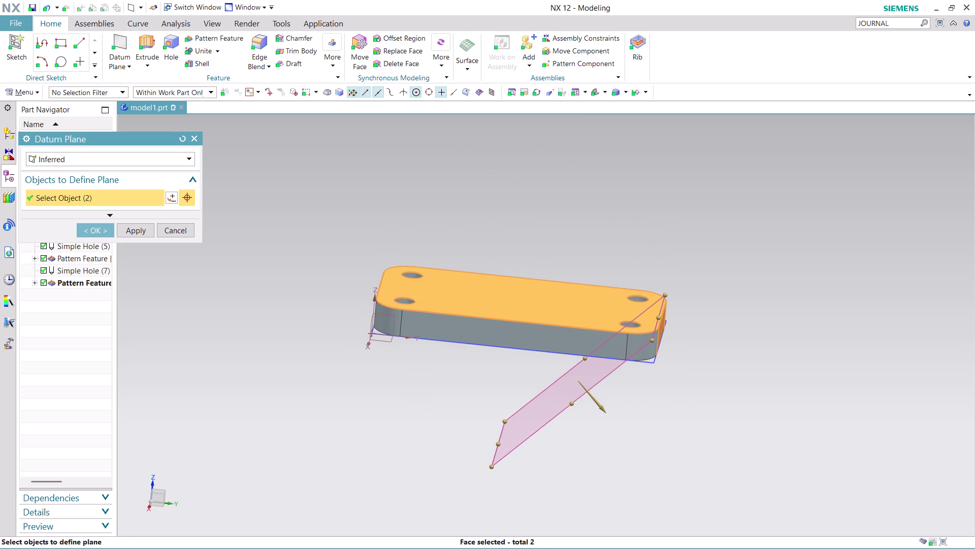
click(188, 160)
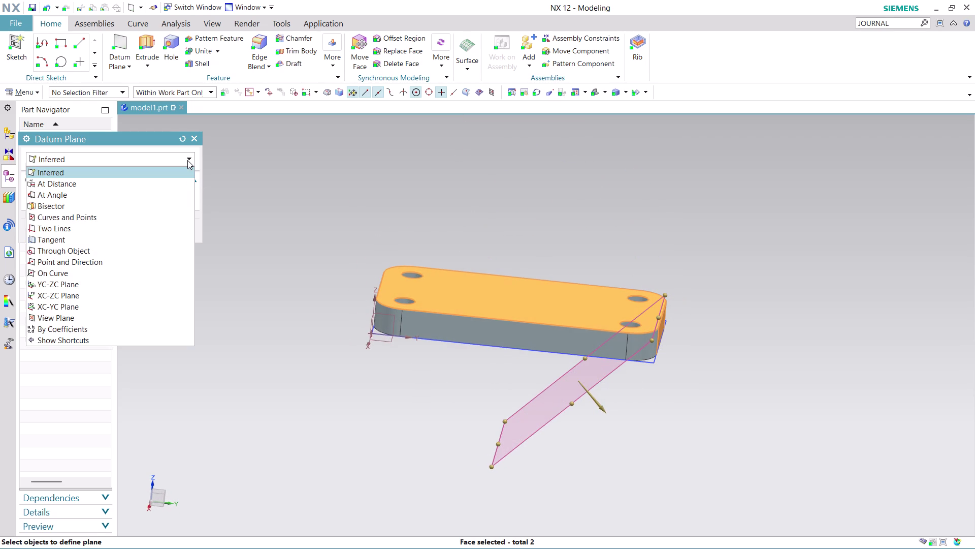
click(187, 160)
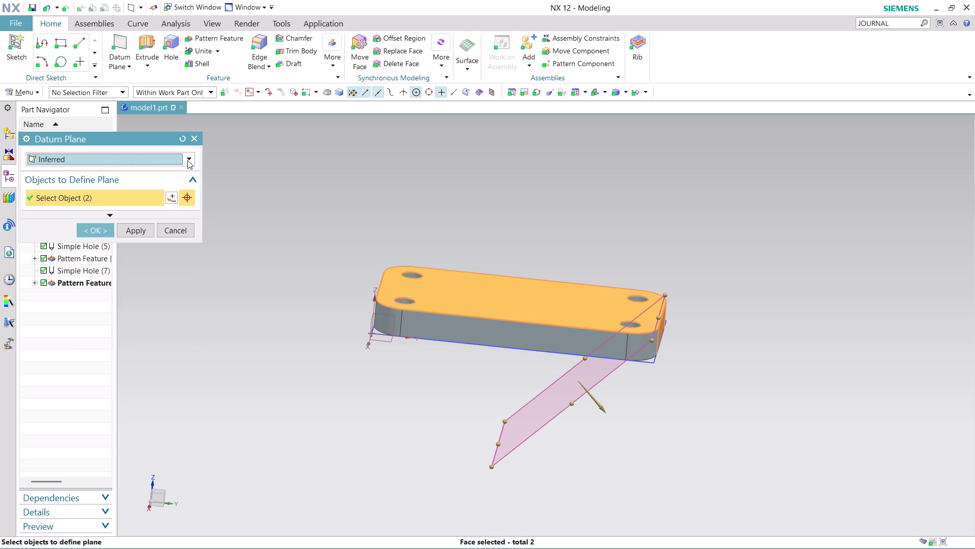
Flip the plane normal and back, then cancel the datum plane.
click(115, 216)
click(115, 216)
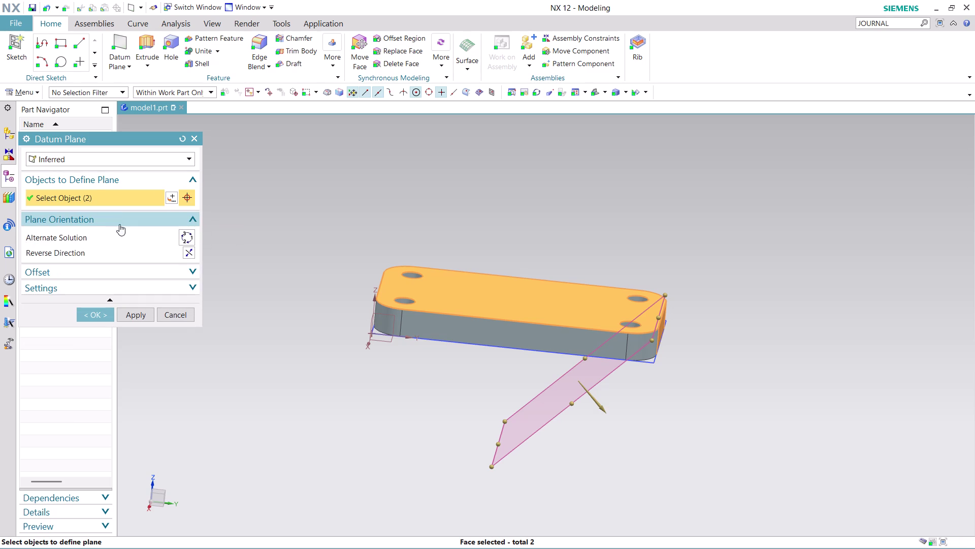
click(191, 252)
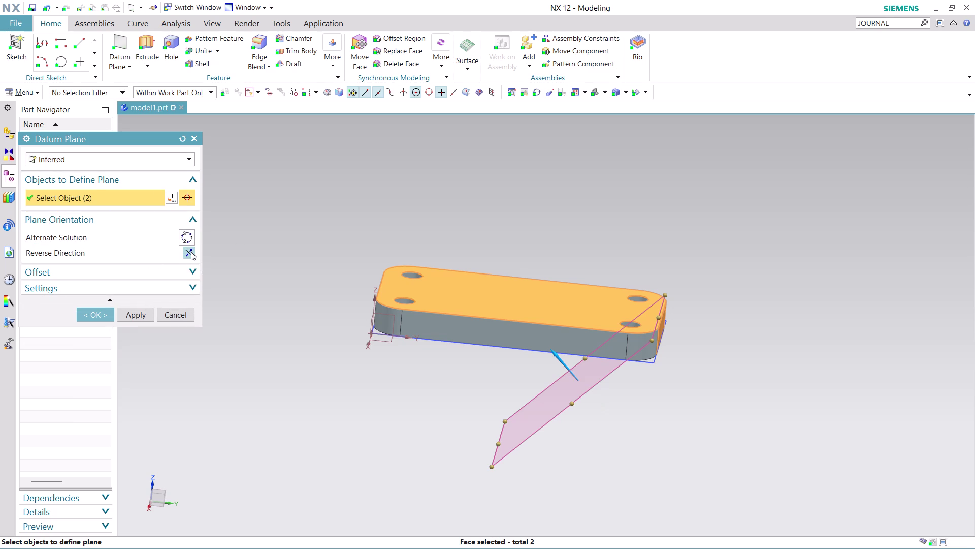
click(137, 316)
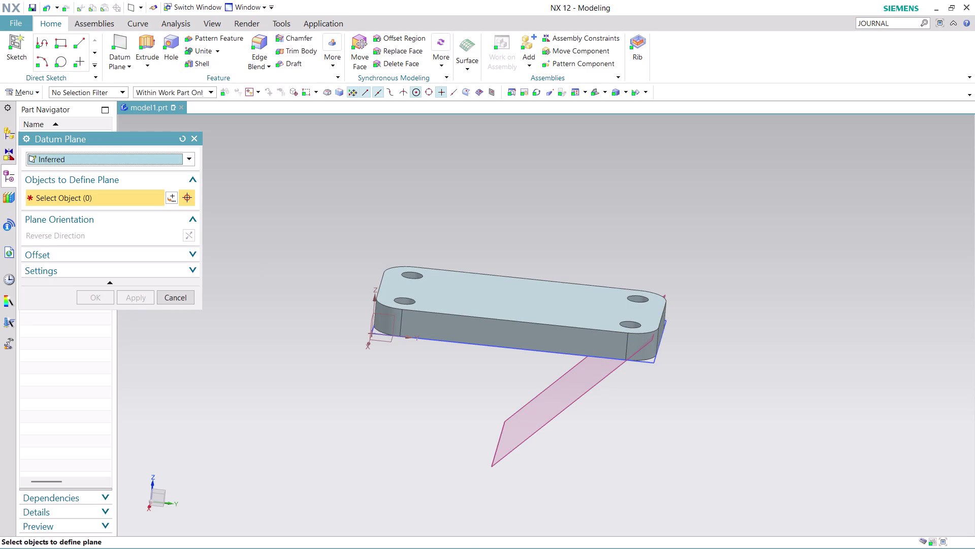
key(ctrl+z)
key(ctrl+z)
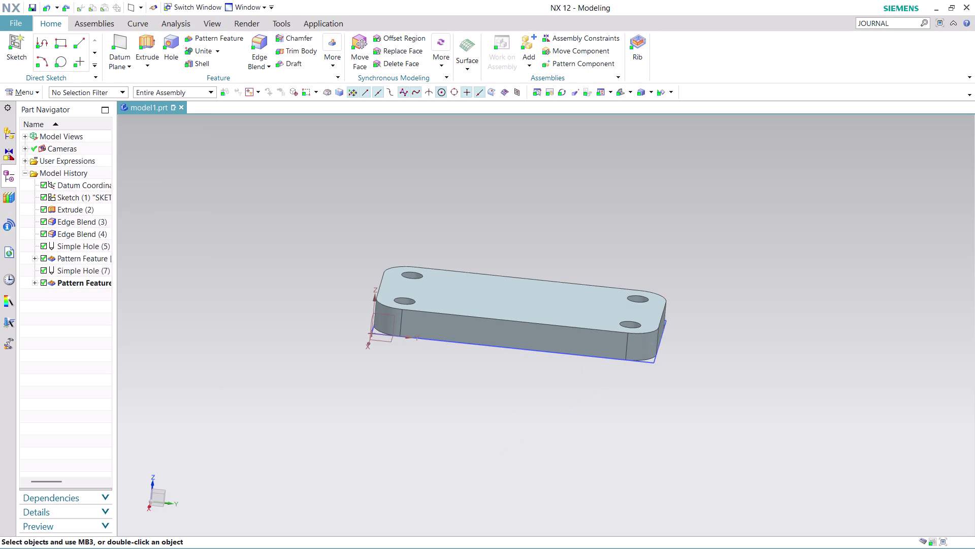
Orbit the plate top-up and open the Datum Plane dropdown on the Home tab.
middle_drag(542, 412, 463, 277)
scroll(up, 3)
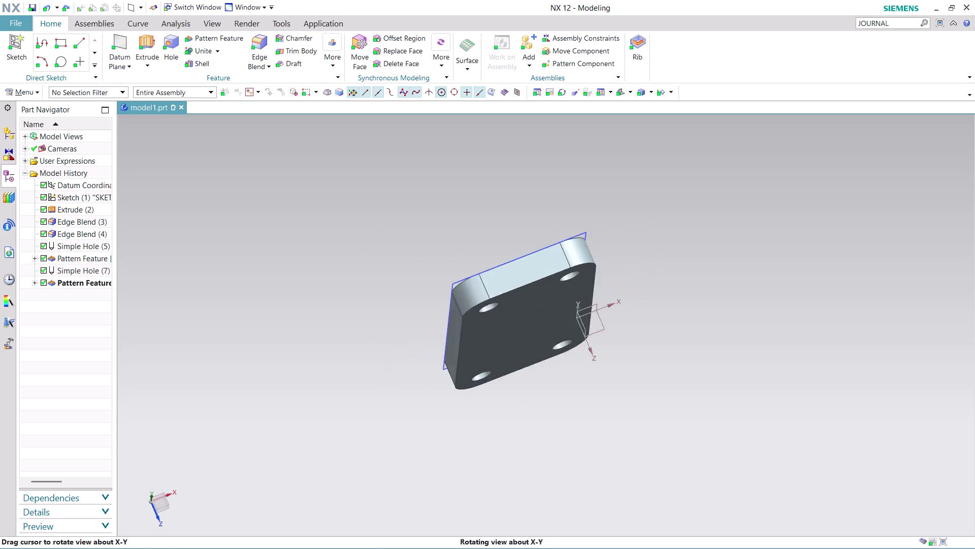
middle_drag(464, 277, 528, 293)
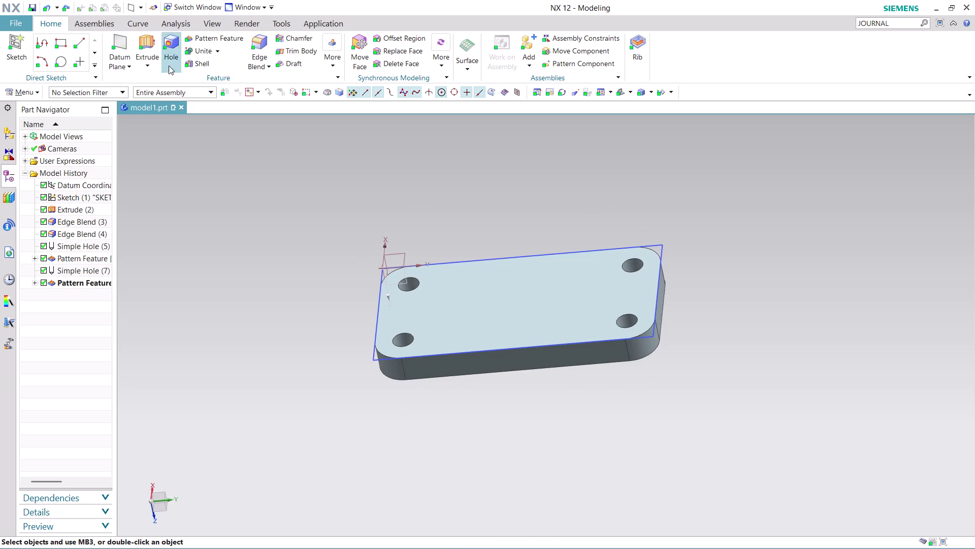
click(120, 54)
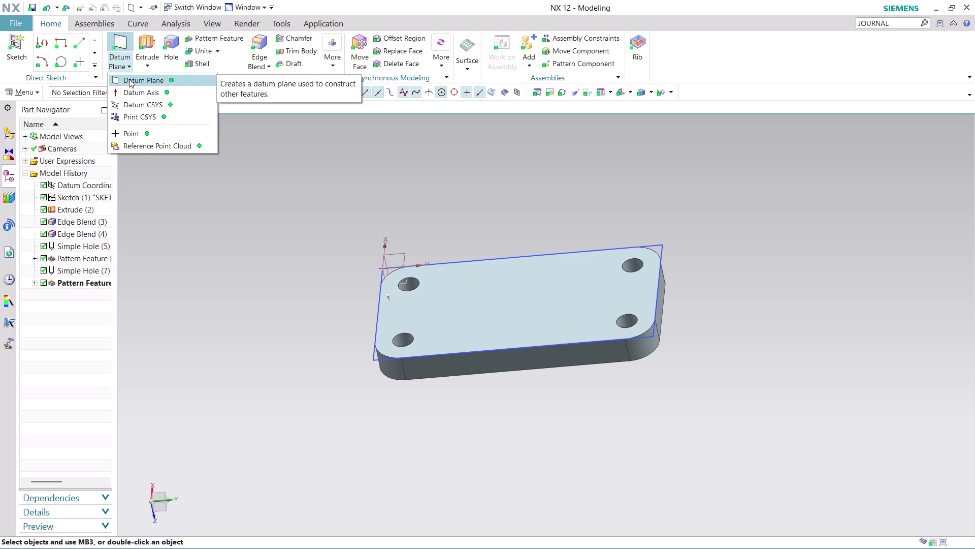
Start a Datum Plane on the plate's right end edge, then pick the top face.
click(129, 79)
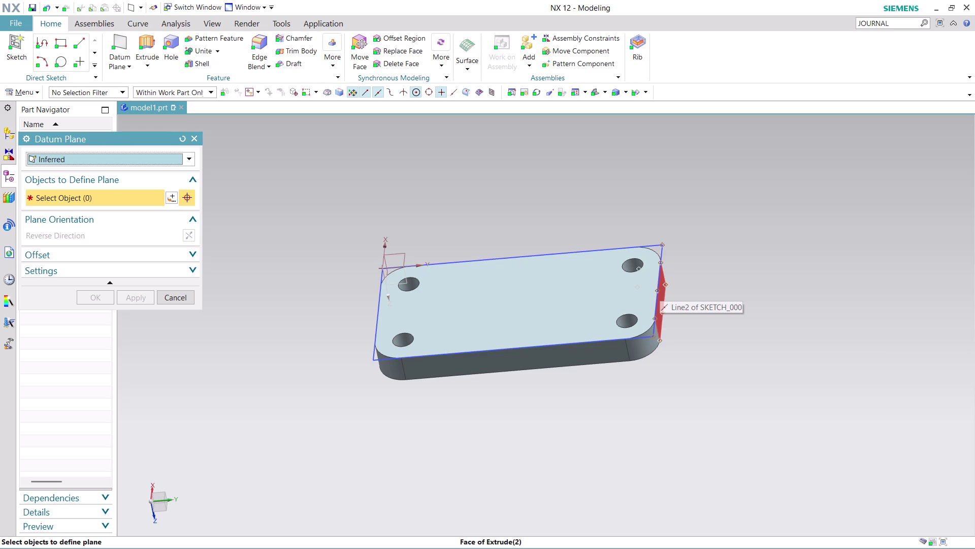
click(659, 287)
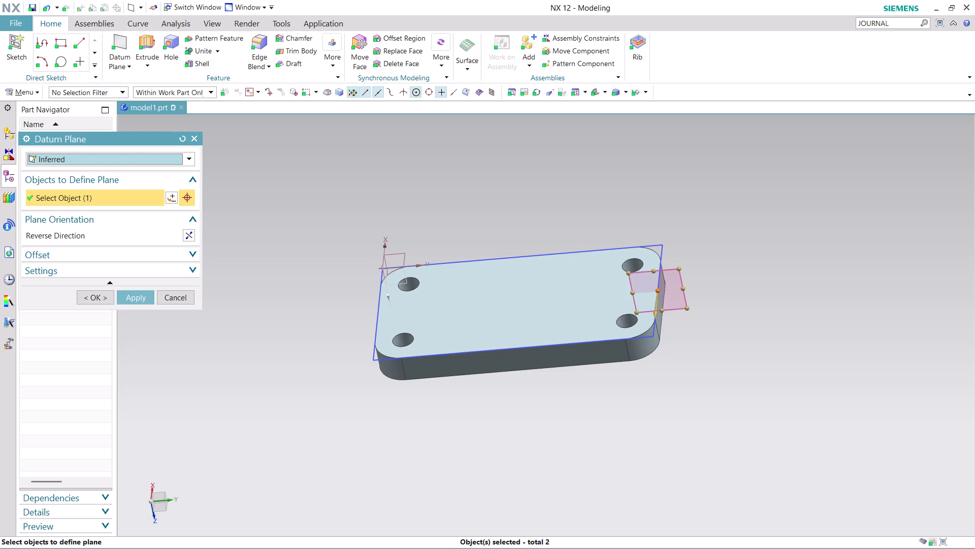
click(529, 310)
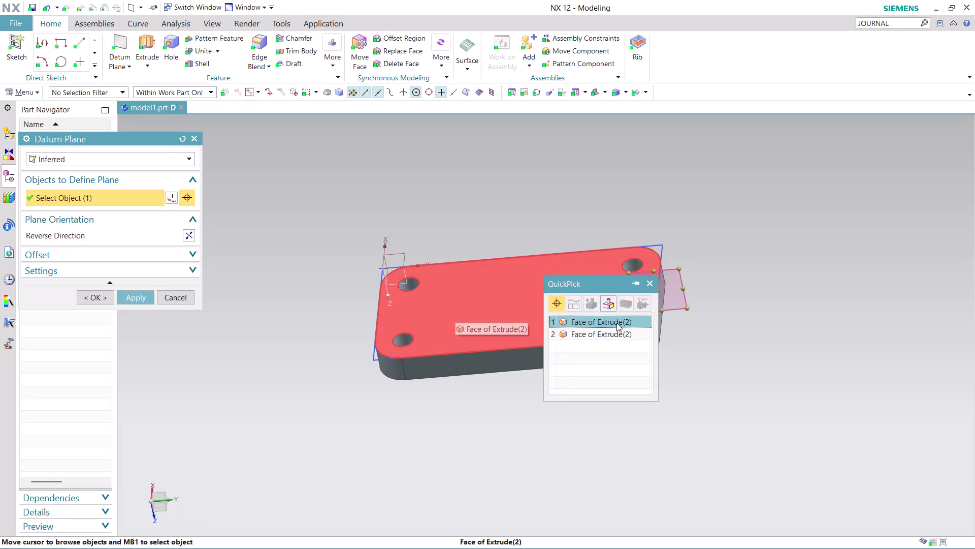
Choose Face of Extrude(2), toggle Associative off and back on, and reselect the right end edge.
click(616, 322)
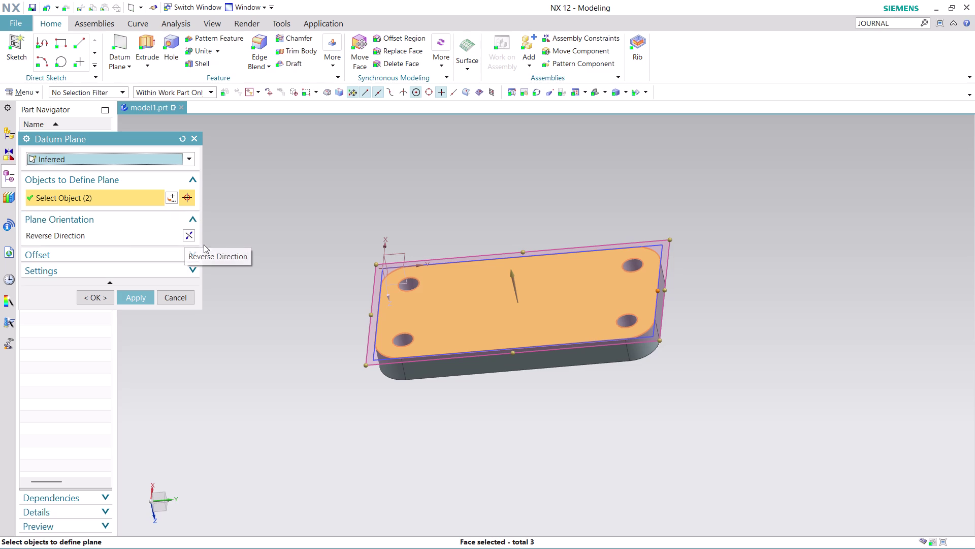
click(192, 267)
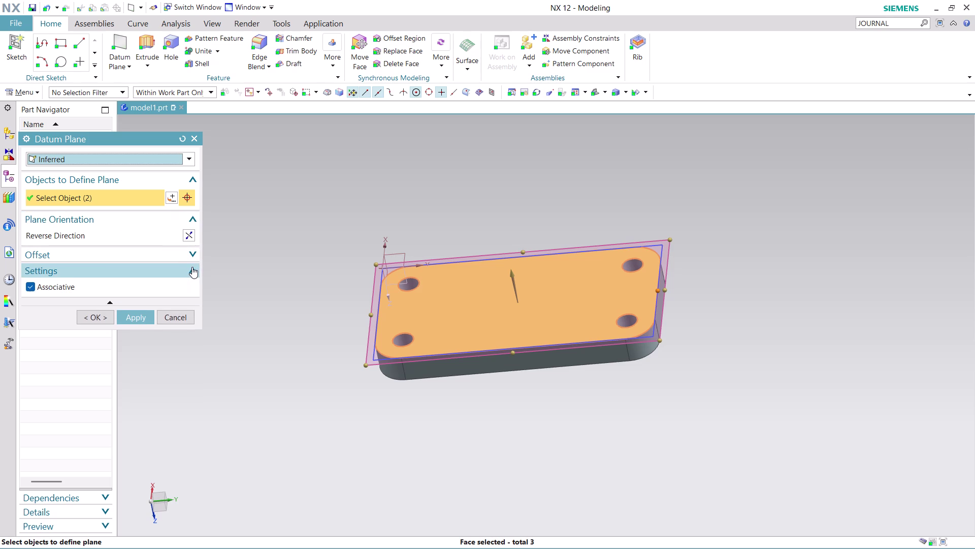
click(24, 285)
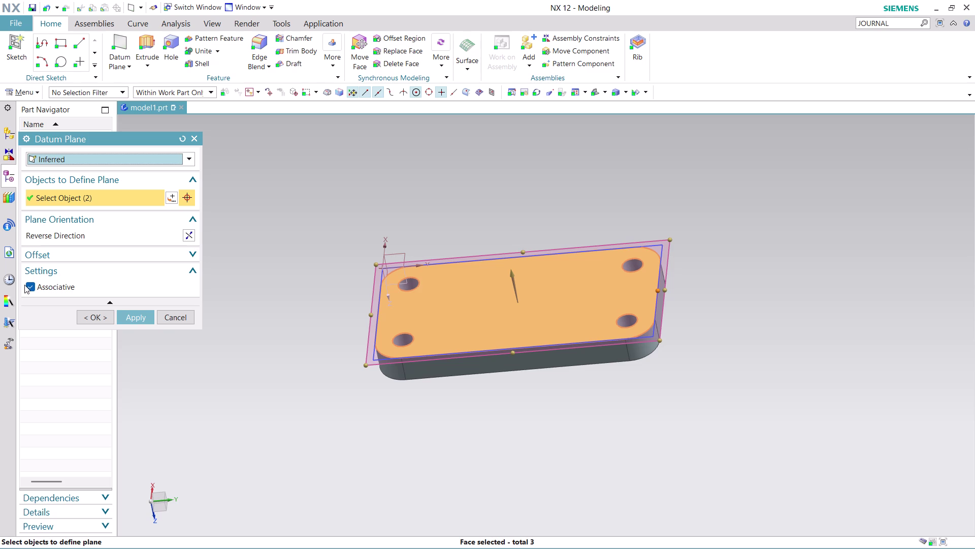
click(29, 286)
click(29, 286)
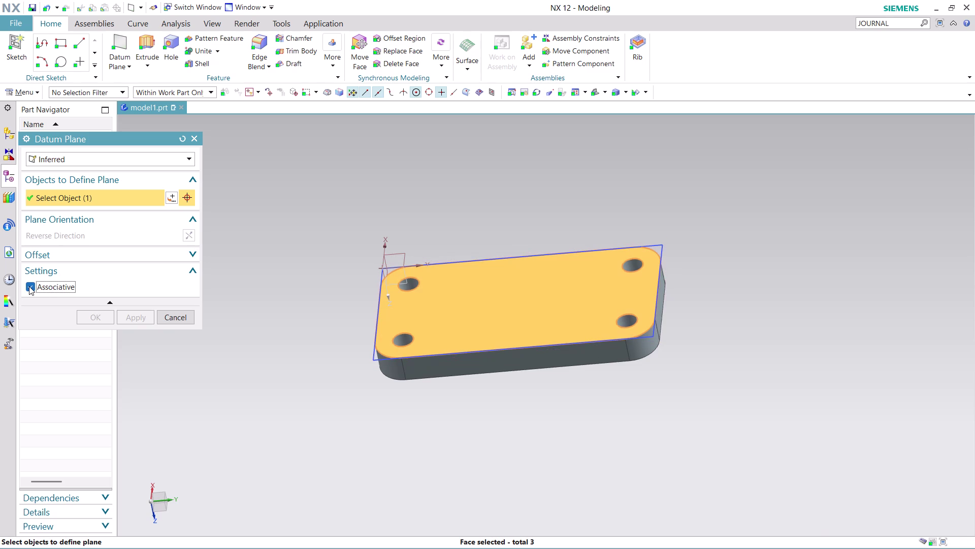
click(29, 286)
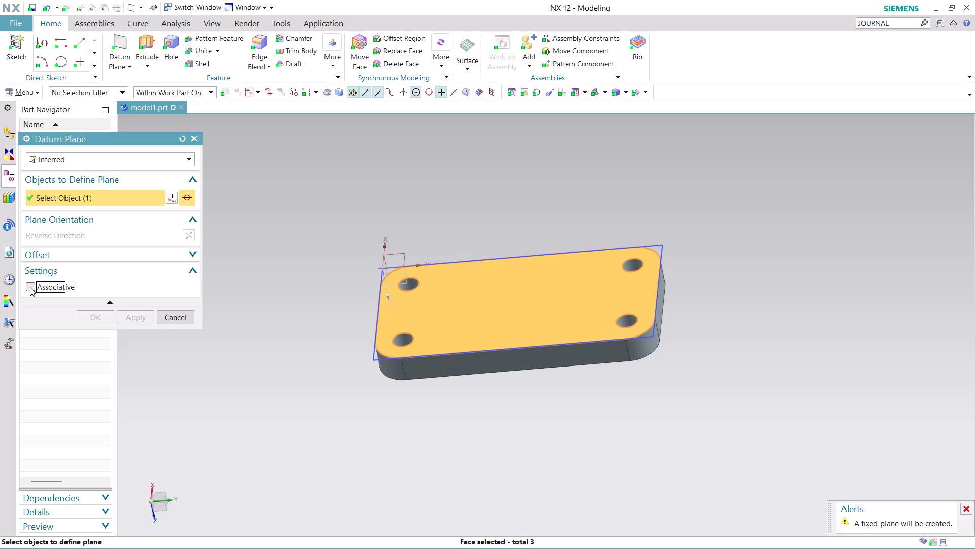
click(30, 287)
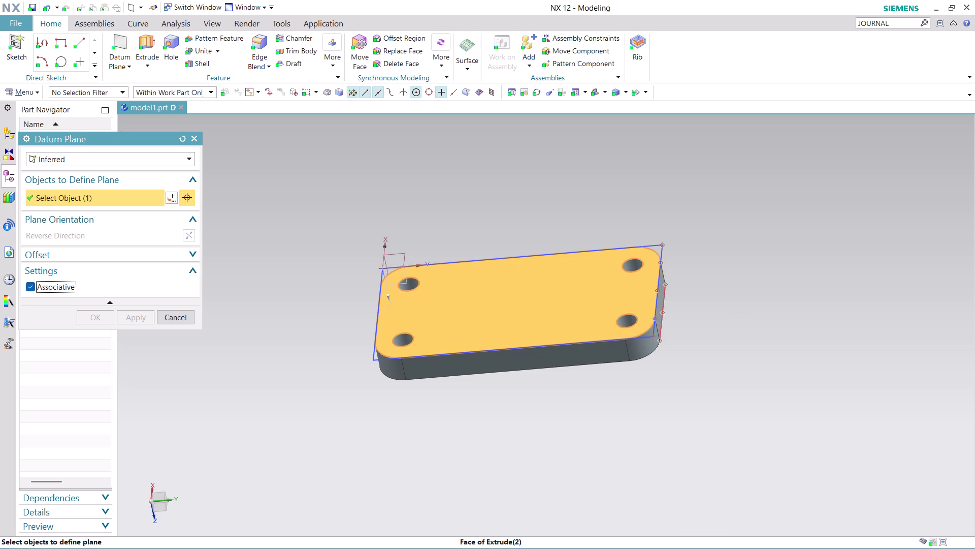
click(661, 294)
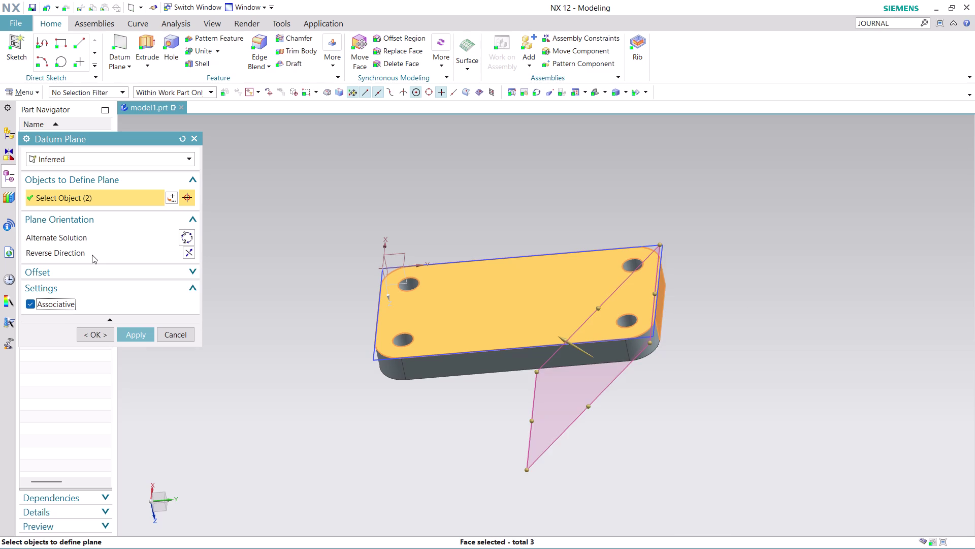
Switch to the alternate angled solution, inspect it, then apply the datum plane and close.
click(190, 256)
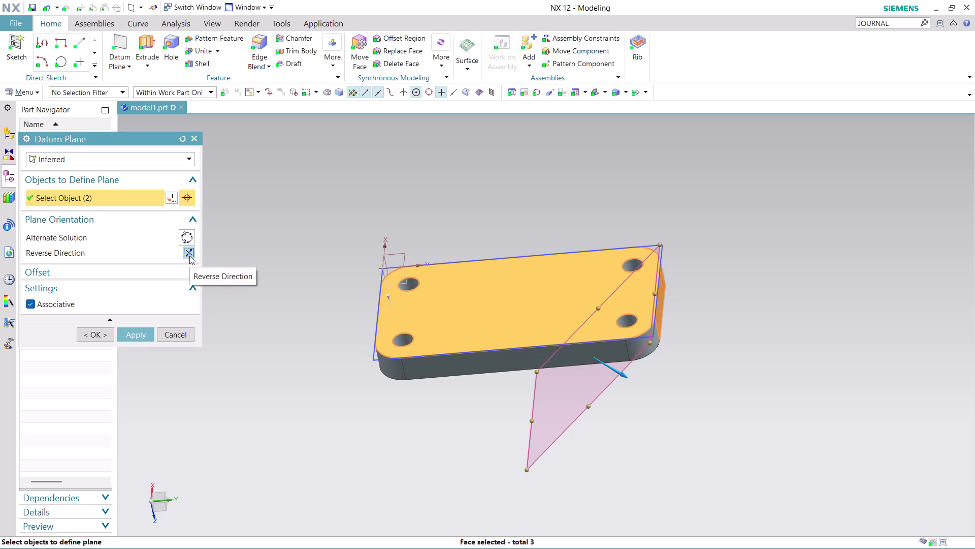
click(189, 255)
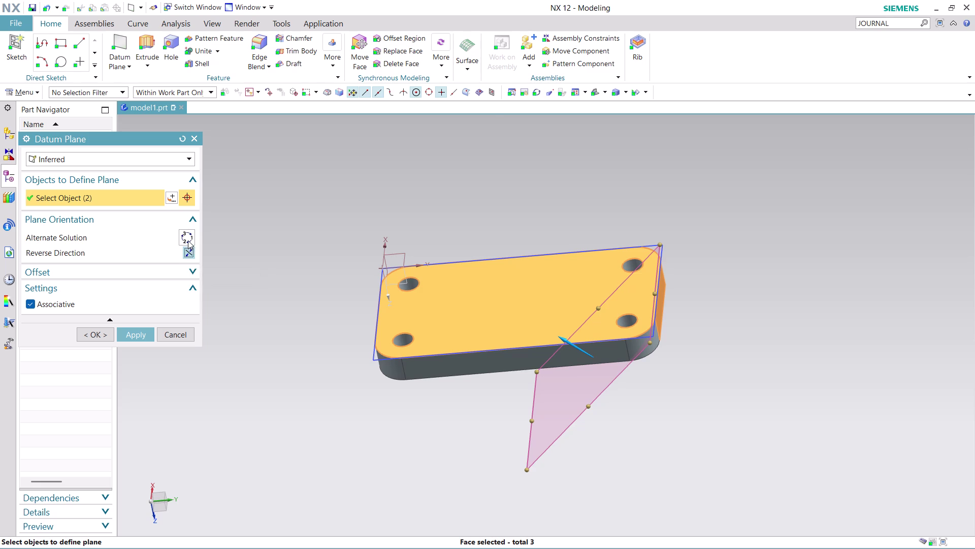
click(188, 240)
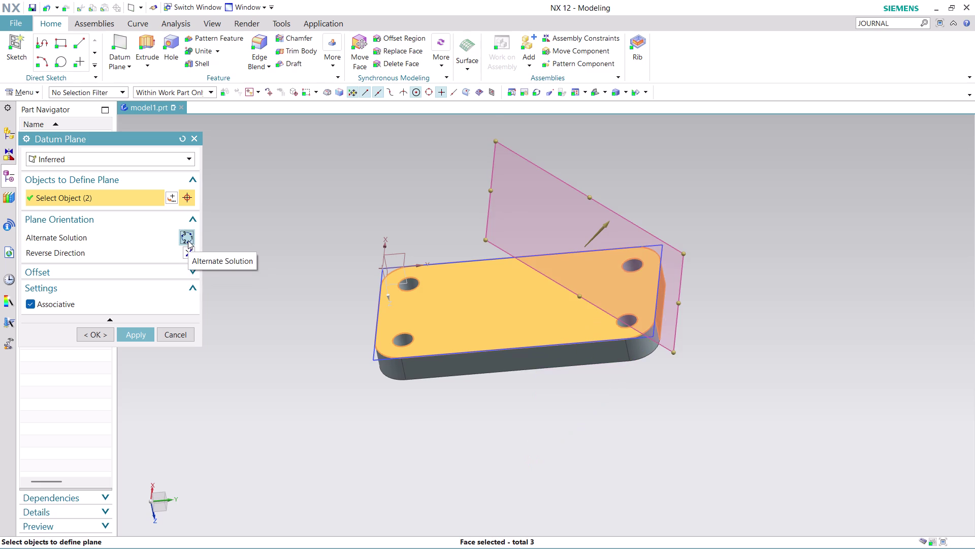
middle_drag(451, 413, 449, 410)
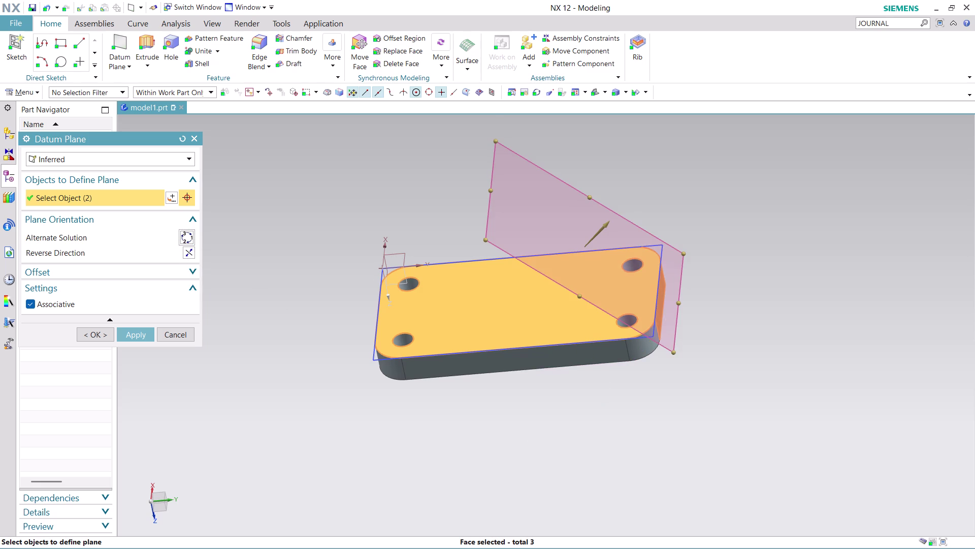
middle_drag(449, 410, 440, 399)
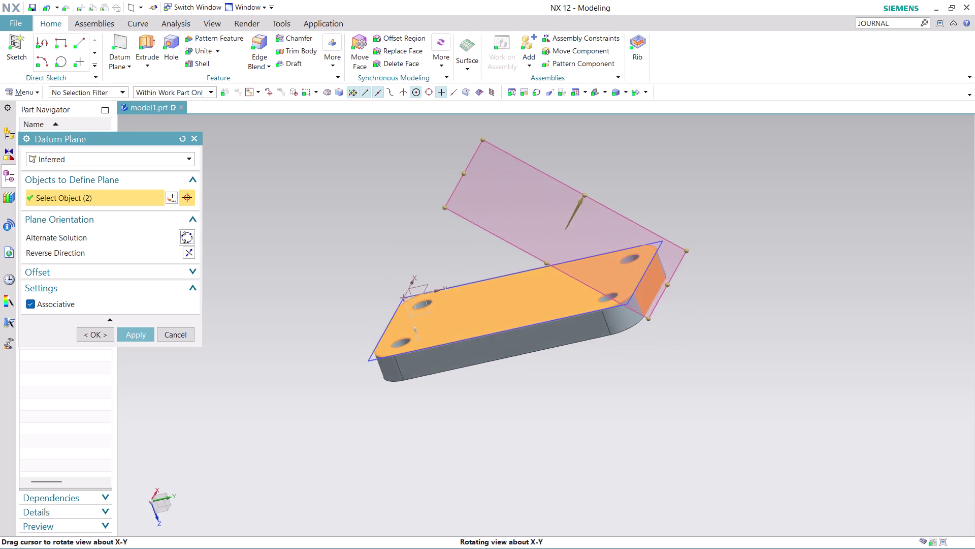
middle_drag(440, 398, 400, 411)
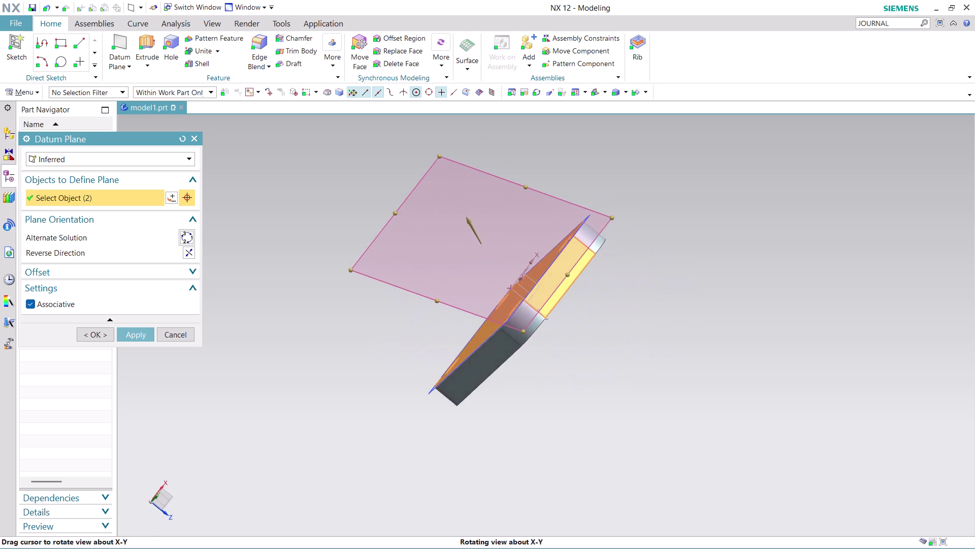
middle_drag(400, 412, 434, 393)
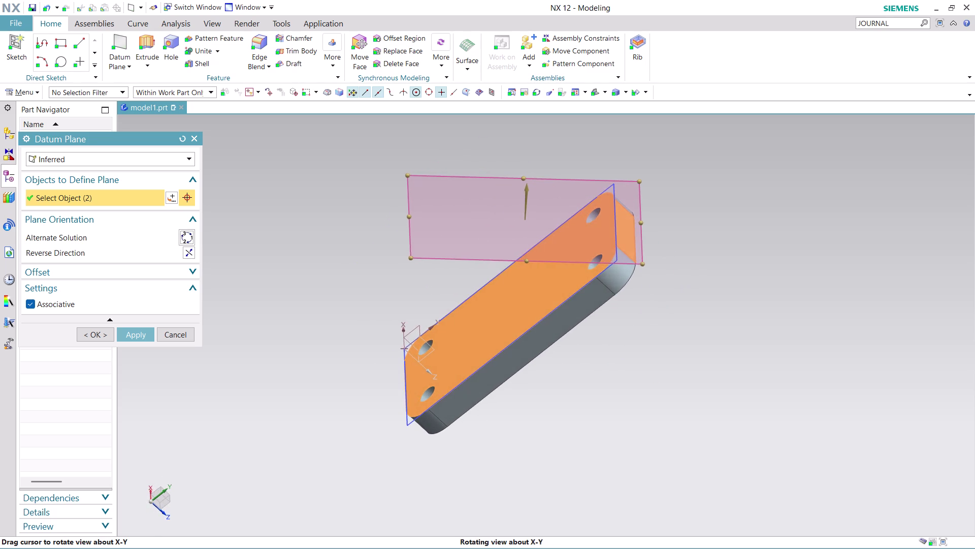
middle_drag(434, 394, 444, 407)
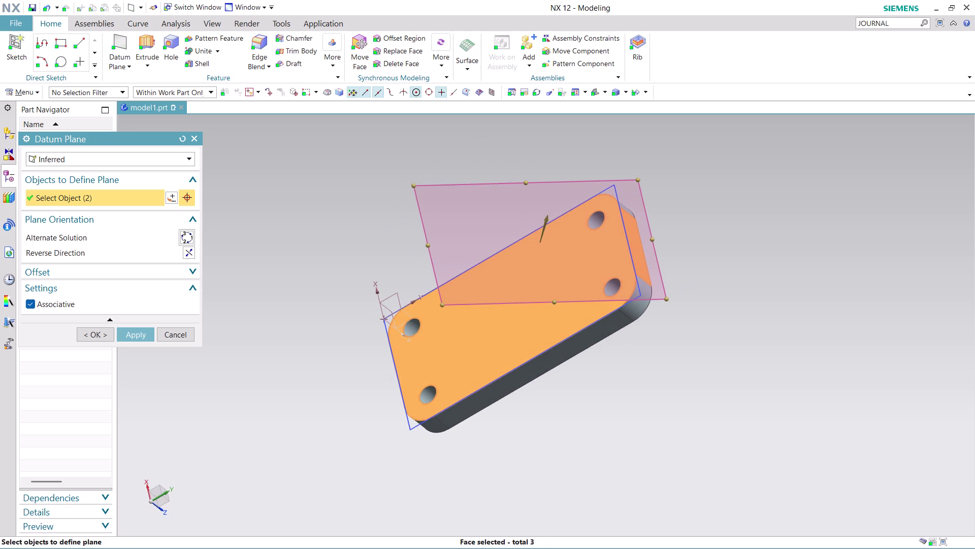
click(131, 333)
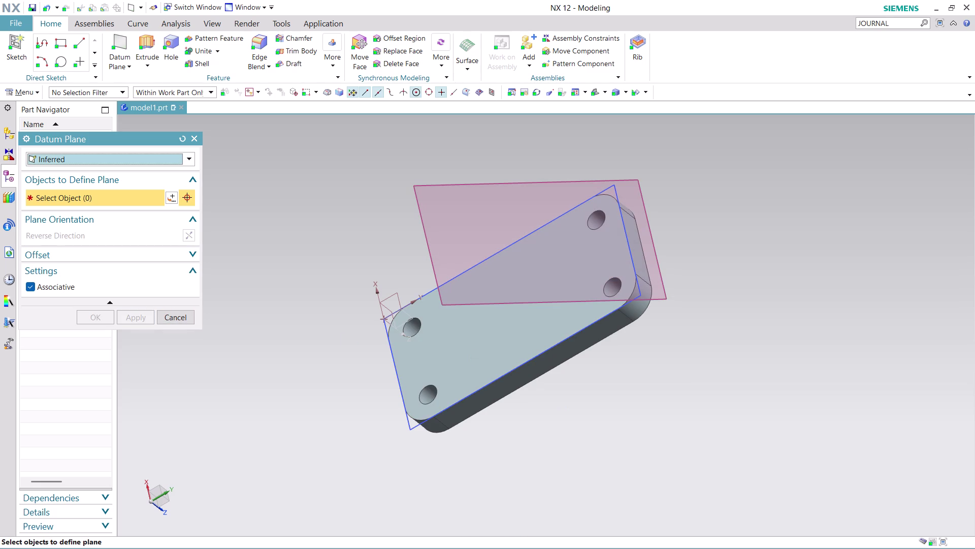
click(178, 314)
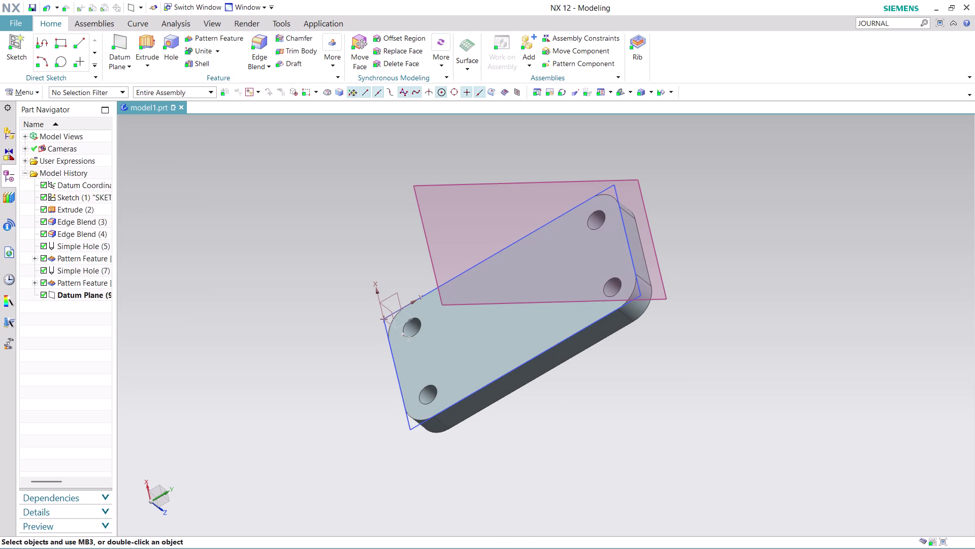
Check the datum plane's angle, look down onto the top face, and choose Line.
middle_drag(751, 391, 622, 538)
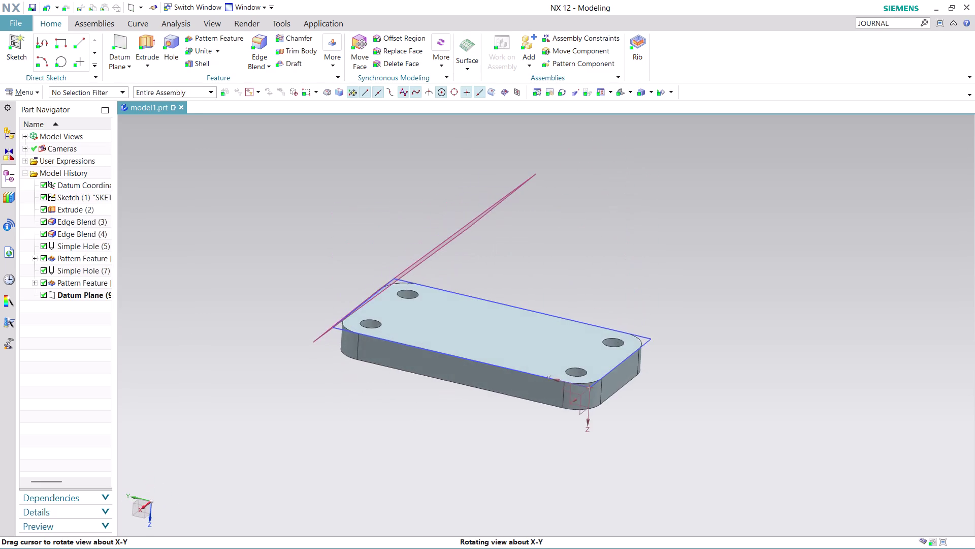
middle_drag(622, 538, 641, 548)
middle_drag(554, 254, 536, 288)
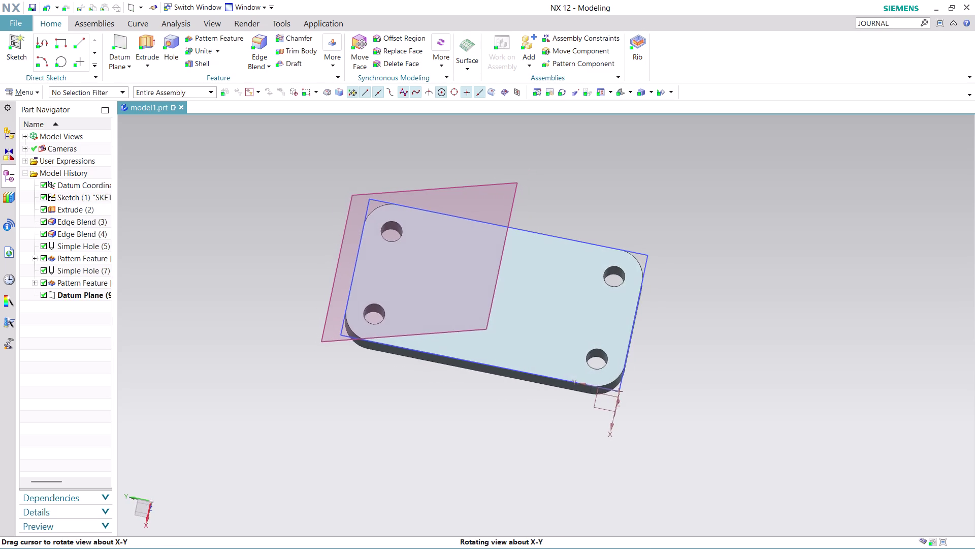
middle_drag(536, 288, 520, 289)
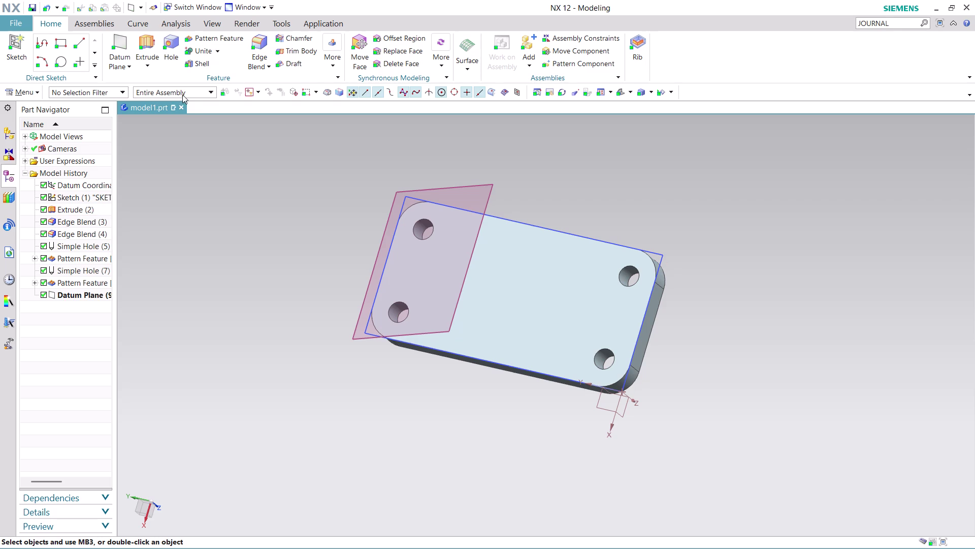
click(78, 41)
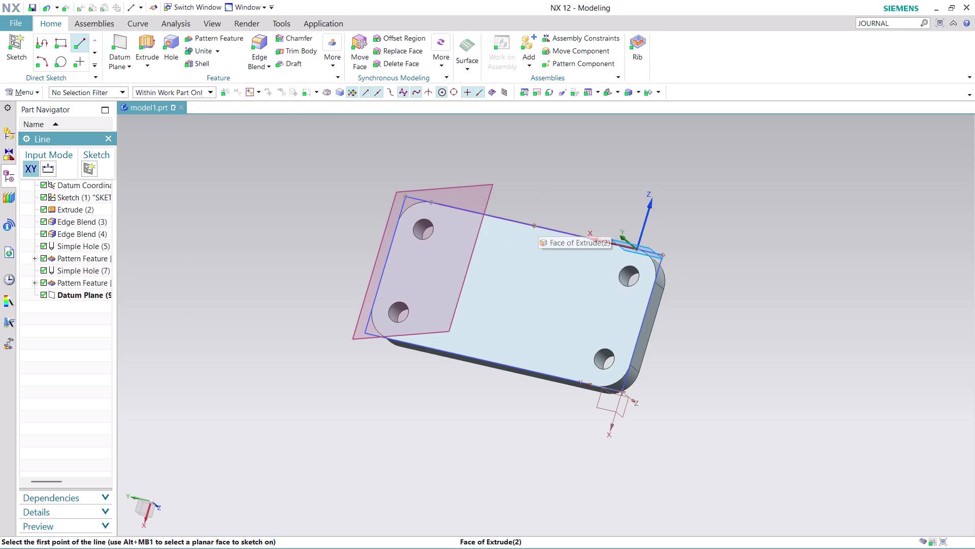
Pick two line points, cancel the Line command with Escape, and open Menu.
scroll(up, 3)
click(545, 228)
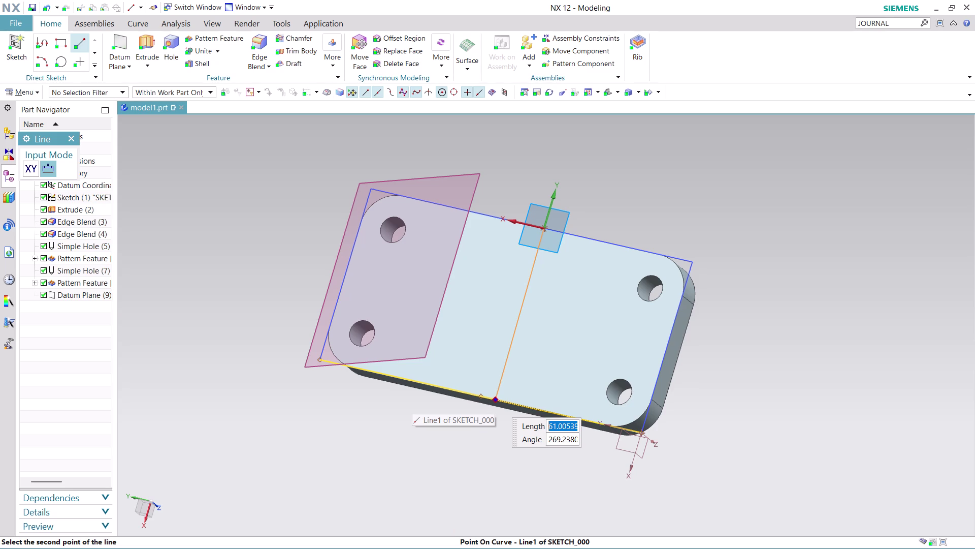
click(493, 400)
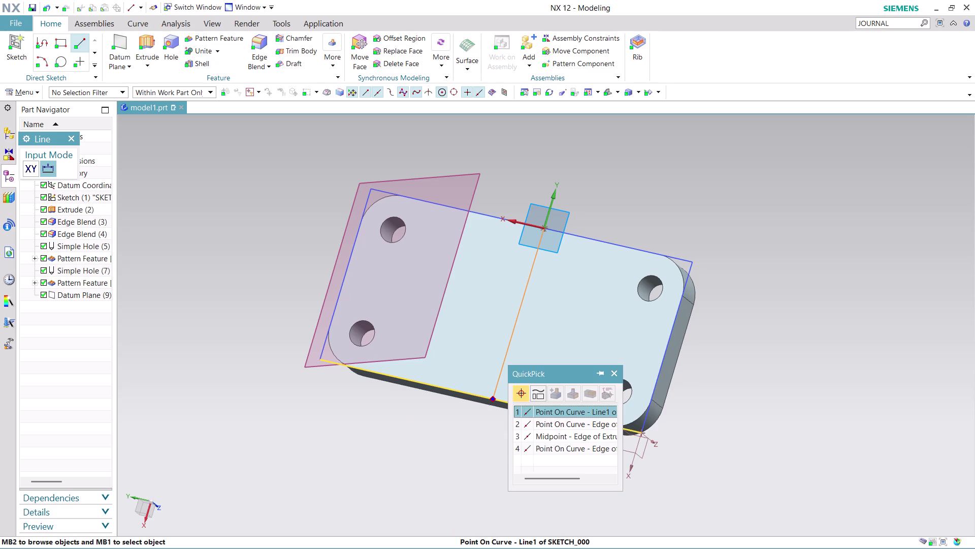
key(Escape)
key(Escape)
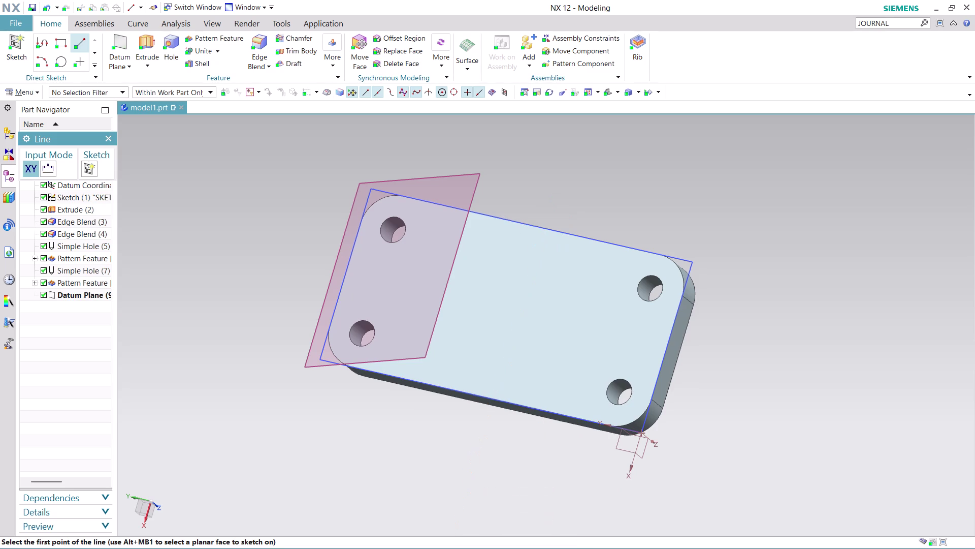
key(Escape)
key(Escape)
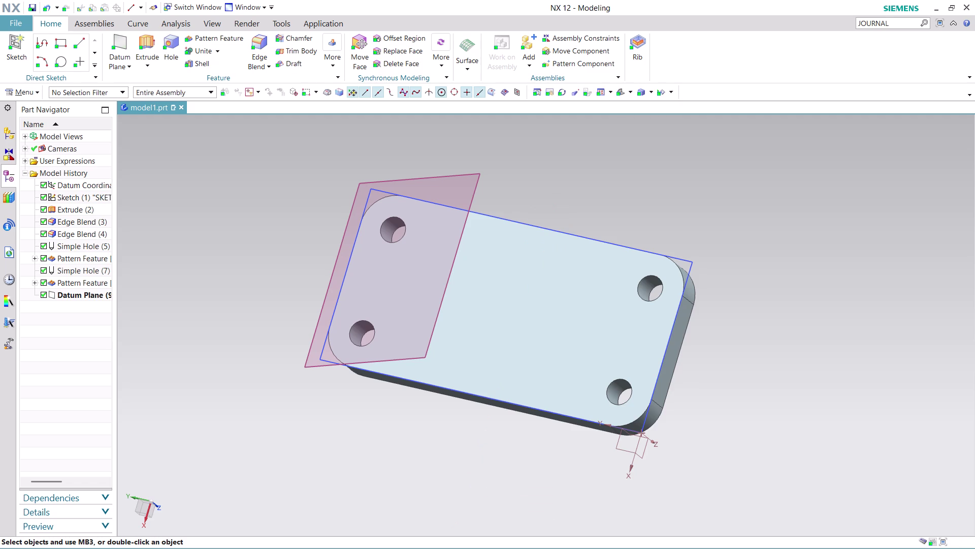
click(20, 88)
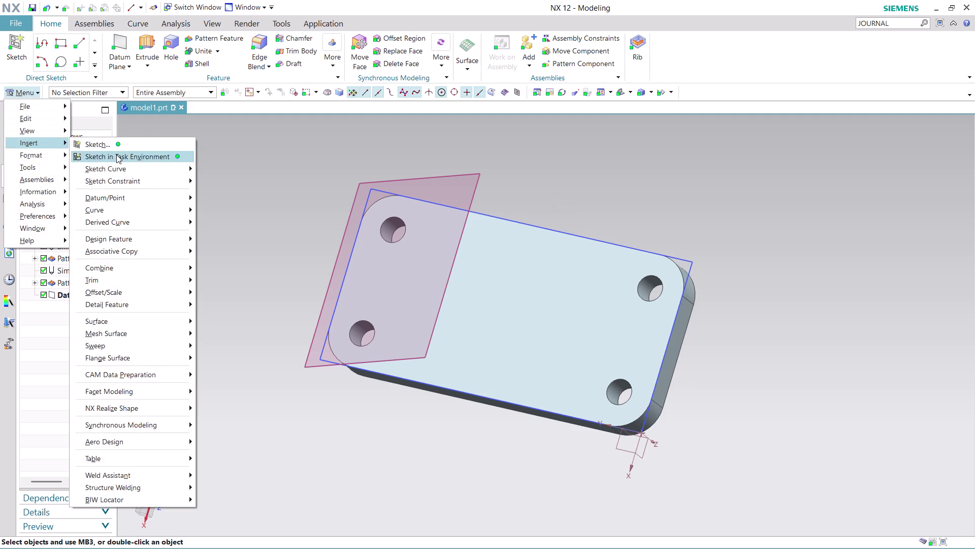
Insert a Sketch in Task Environment and accept the plane at the plate corner.
click(116, 155)
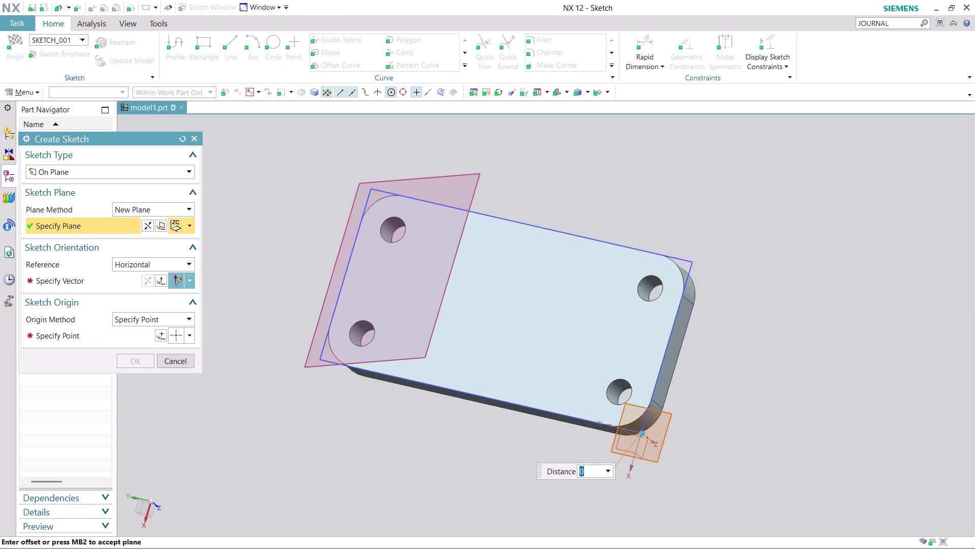
click(522, 288)
middle_drag(724, 416, 751, 373)
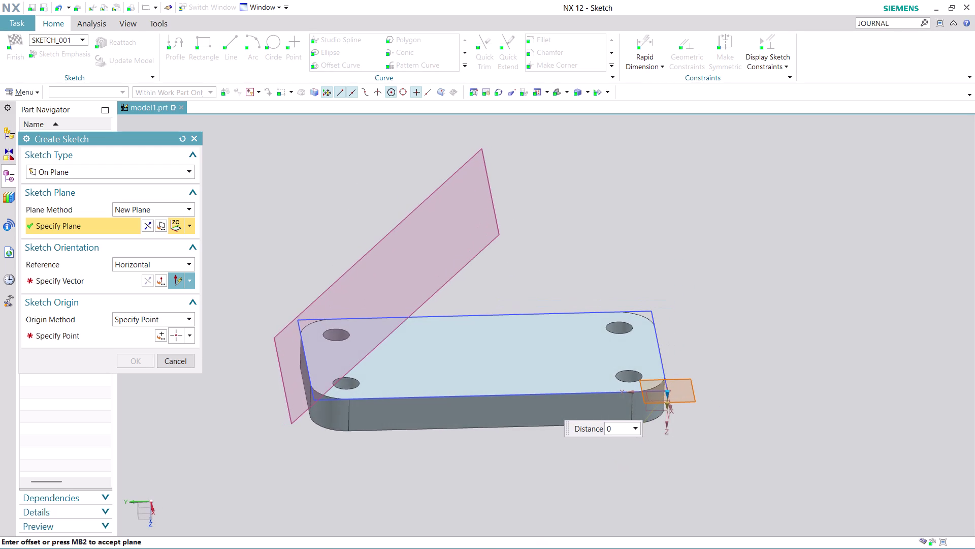
click(84, 279)
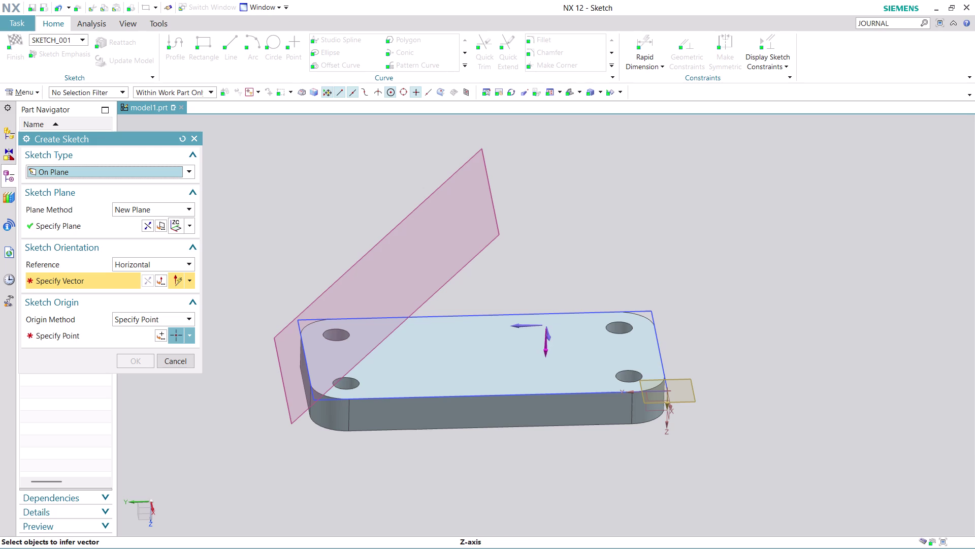
Set the sketch's horizontal reference to the X axis, place the origin, and create the sketch.
click(478, 379)
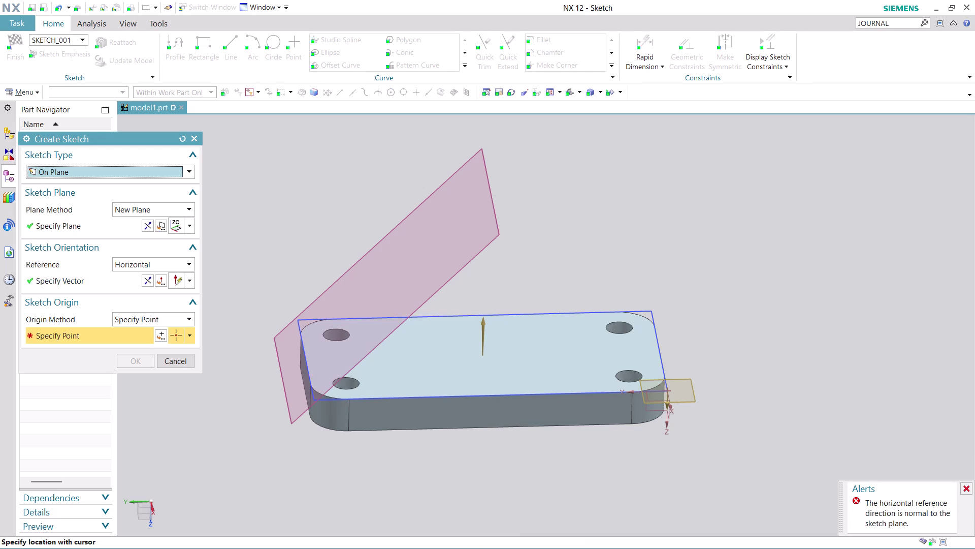
click(159, 332)
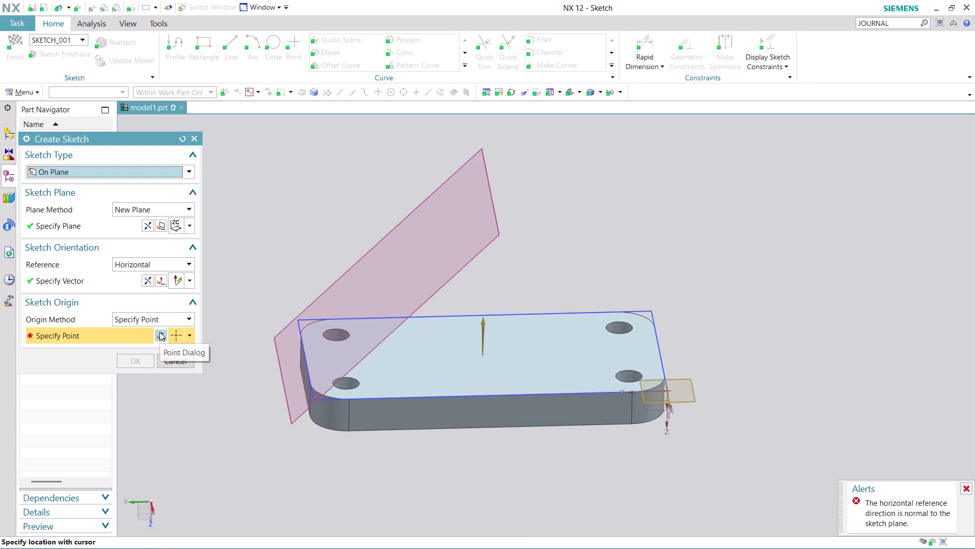
click(144, 352)
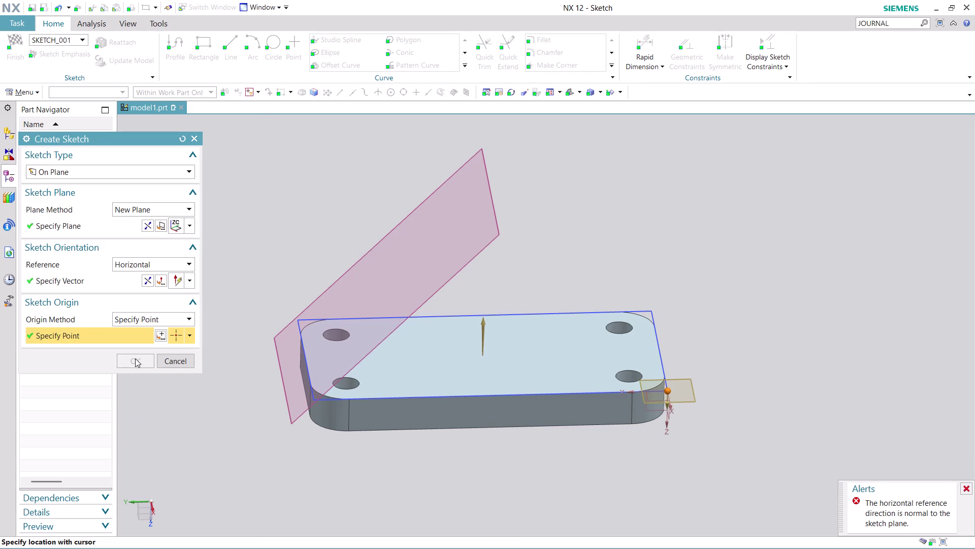
click(135, 358)
click(110, 281)
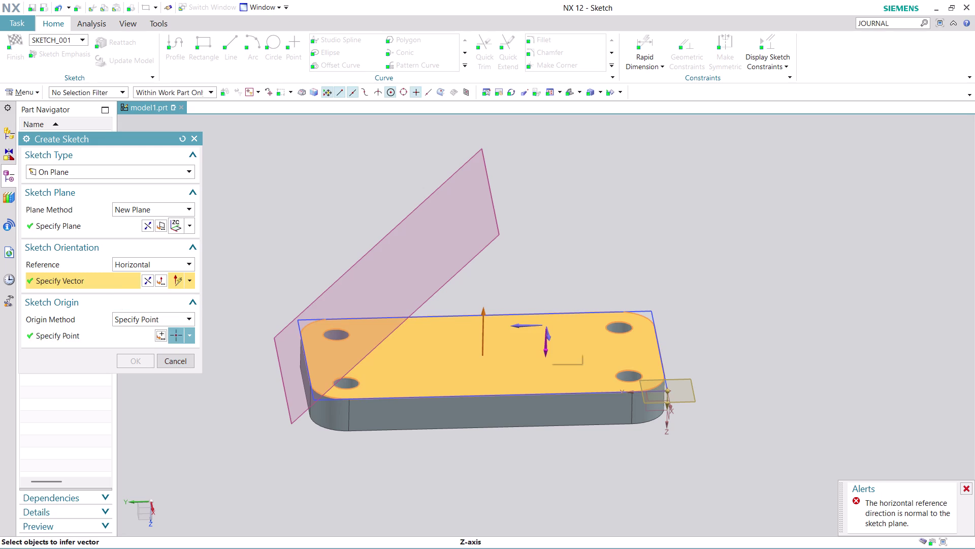
click(549, 338)
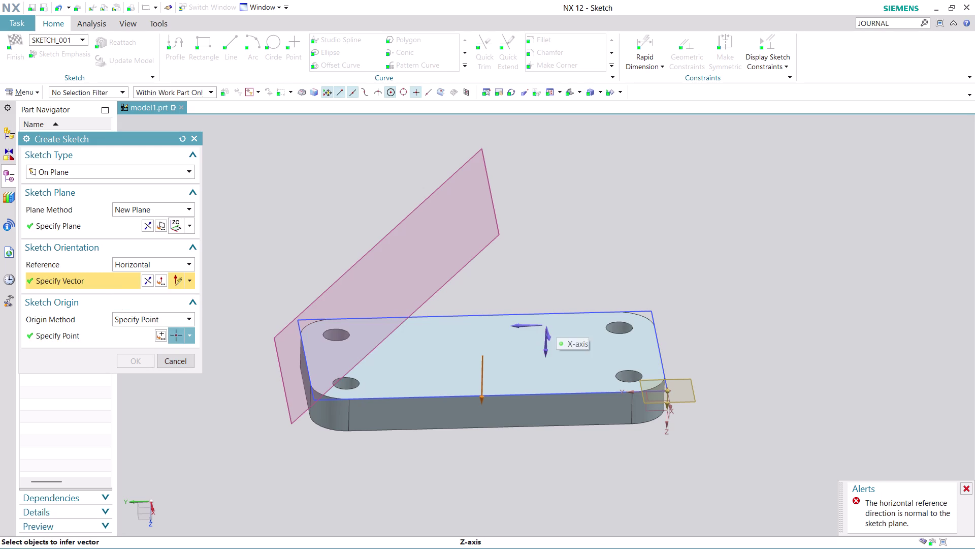
click(554, 336)
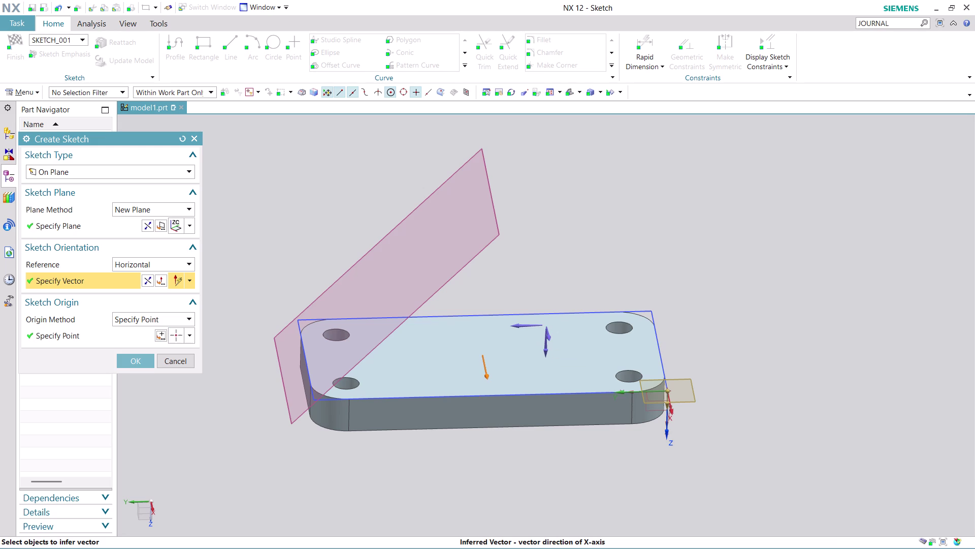
click(134, 357)
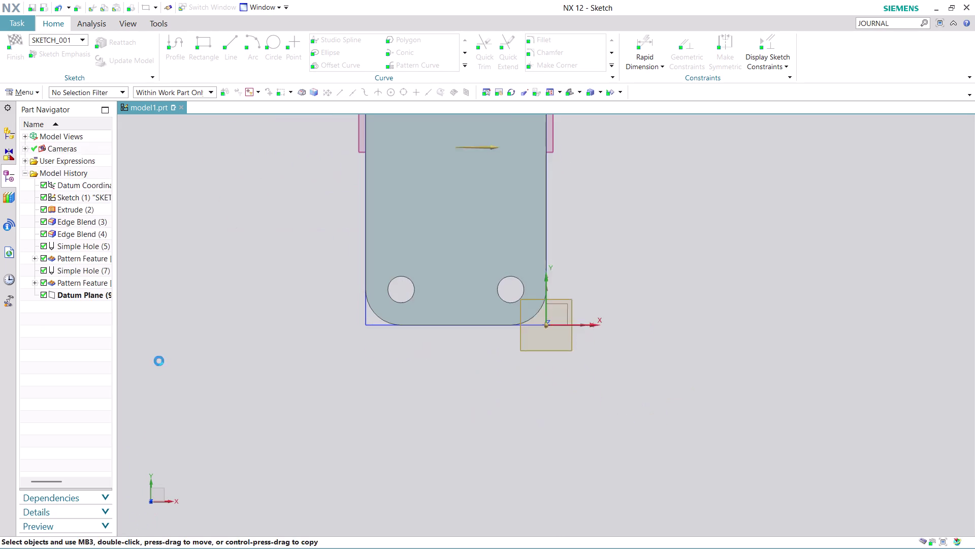
Zoom to an angled view and start a Curve-group line on the plate's left edge.
scroll(up, 3)
scroll(down, 3)
scroll(down, 3)
scroll(up, 3)
scroll(up, 3)
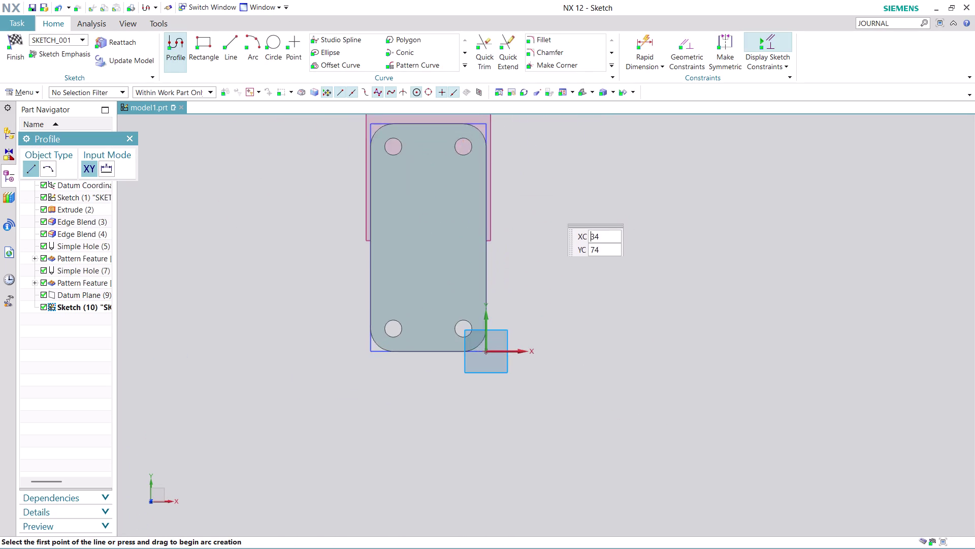
scroll(up, 3)
middle_drag(516, 297, 355, 246)
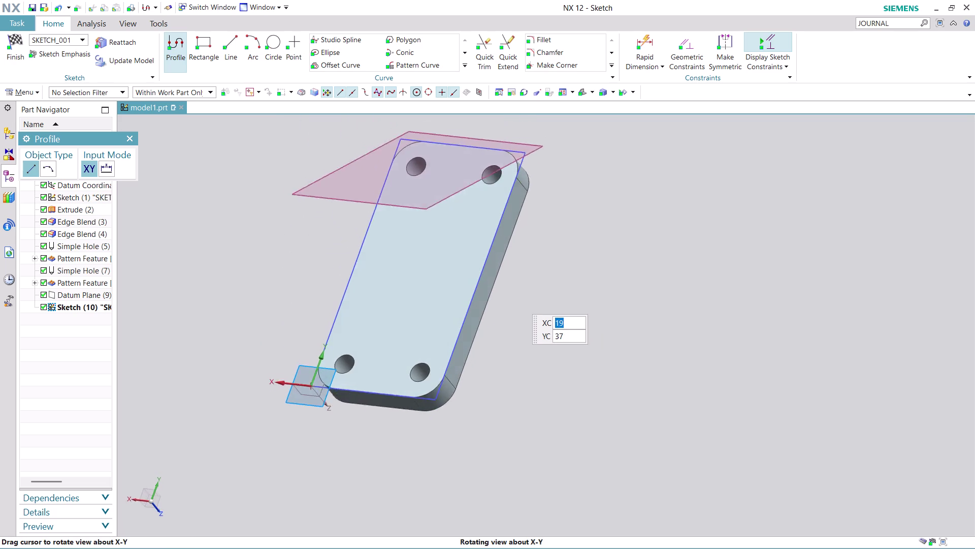
middle_drag(355, 246, 372, 245)
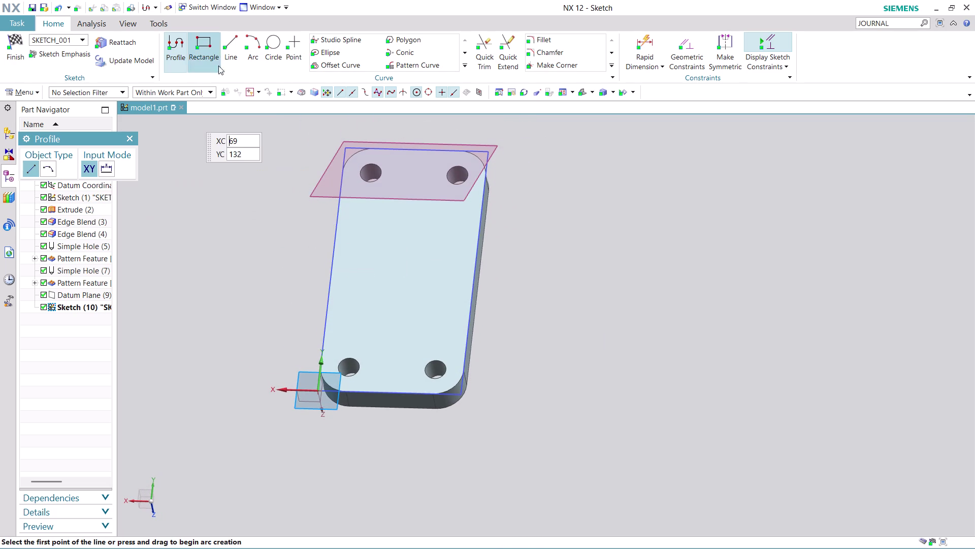
click(231, 48)
click(336, 271)
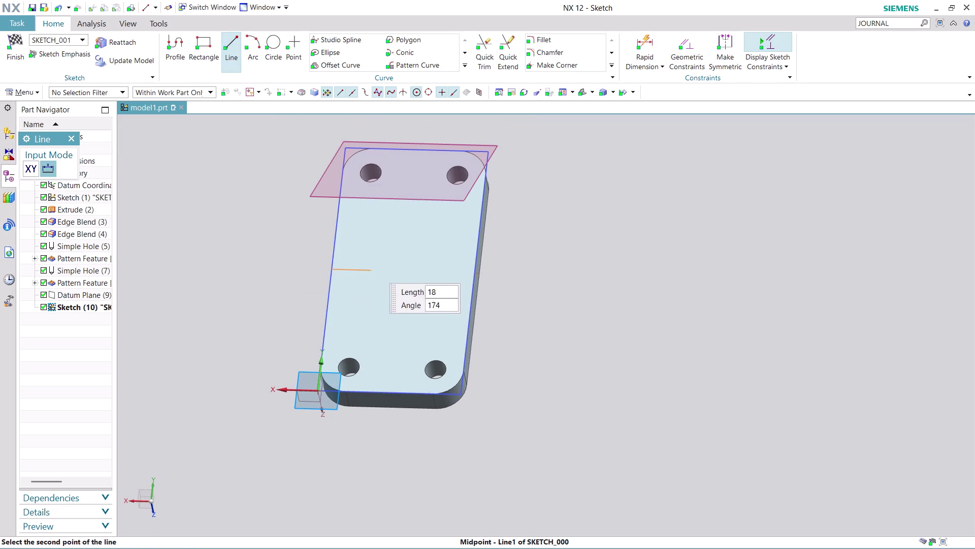
click(472, 274)
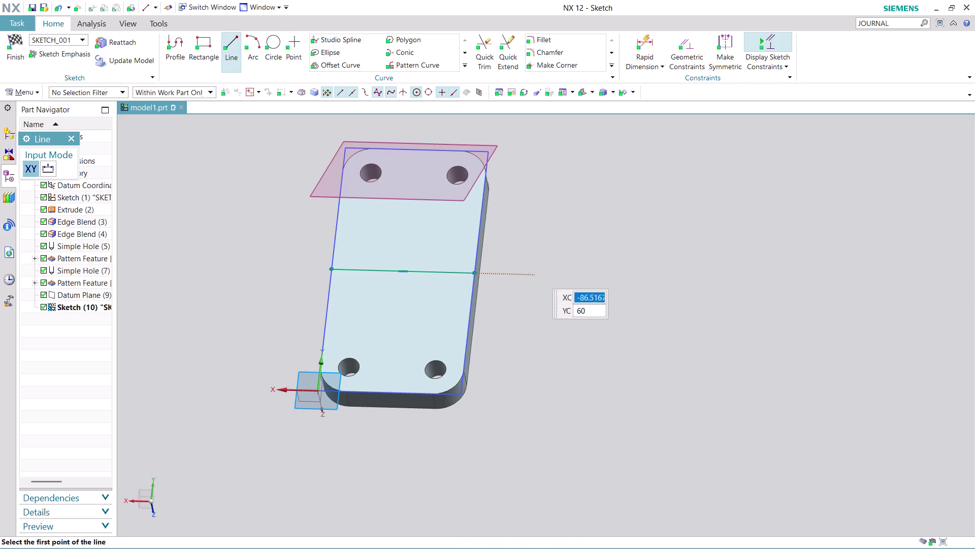
End line drawing and dimension the new line 55 from the plate's bottom edge.
key(Escape)
middle_drag(519, 338, 528, 339)
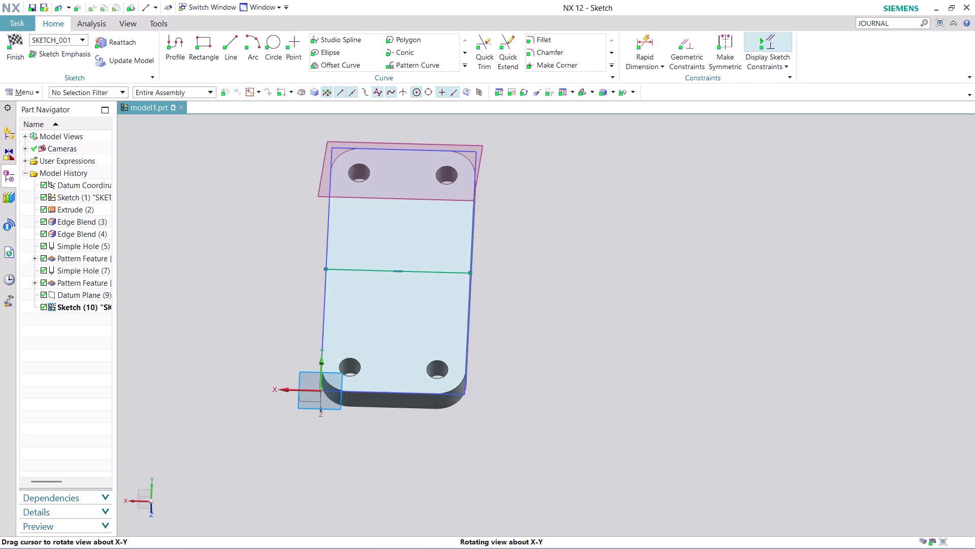
middle_drag(528, 339, 551, 349)
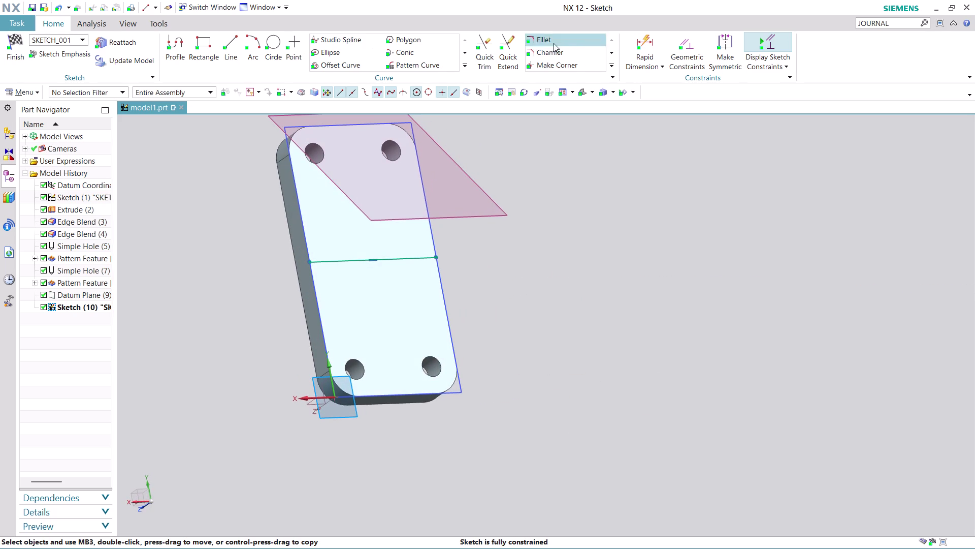
click(642, 41)
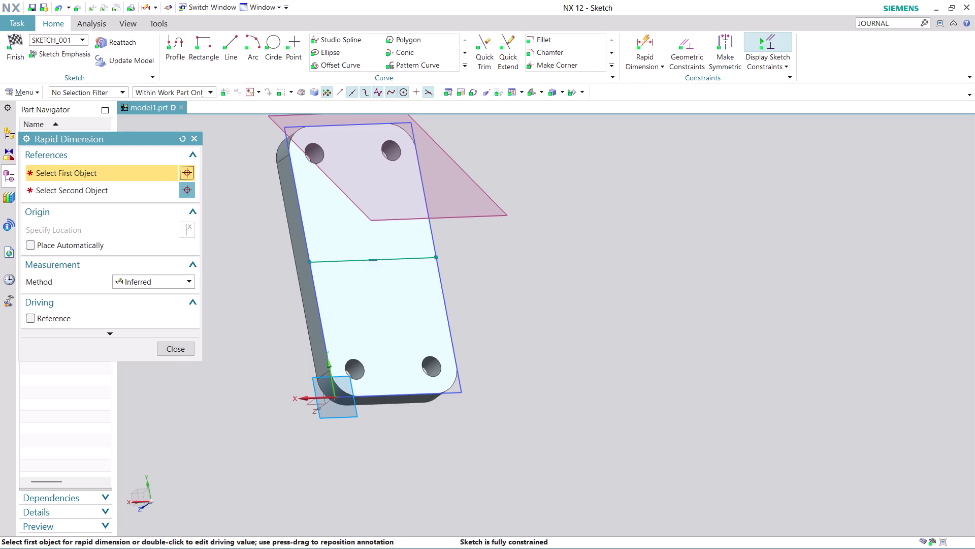
click(397, 257)
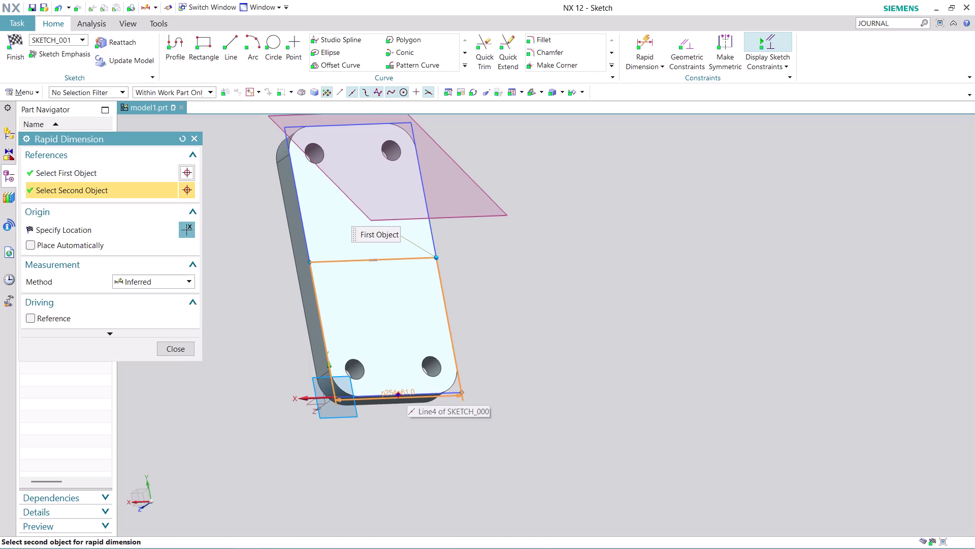
click(407, 391)
click(407, 316)
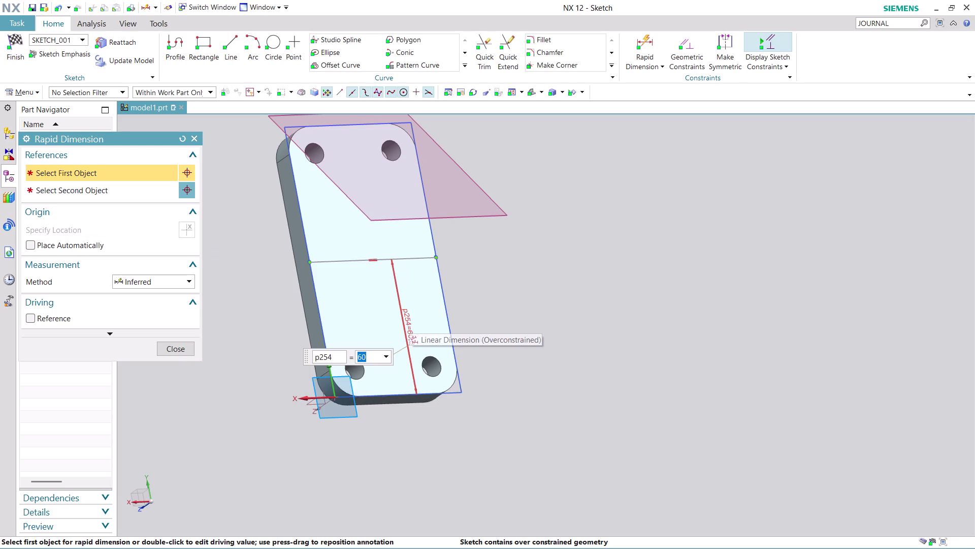
text(55)
key(Return)
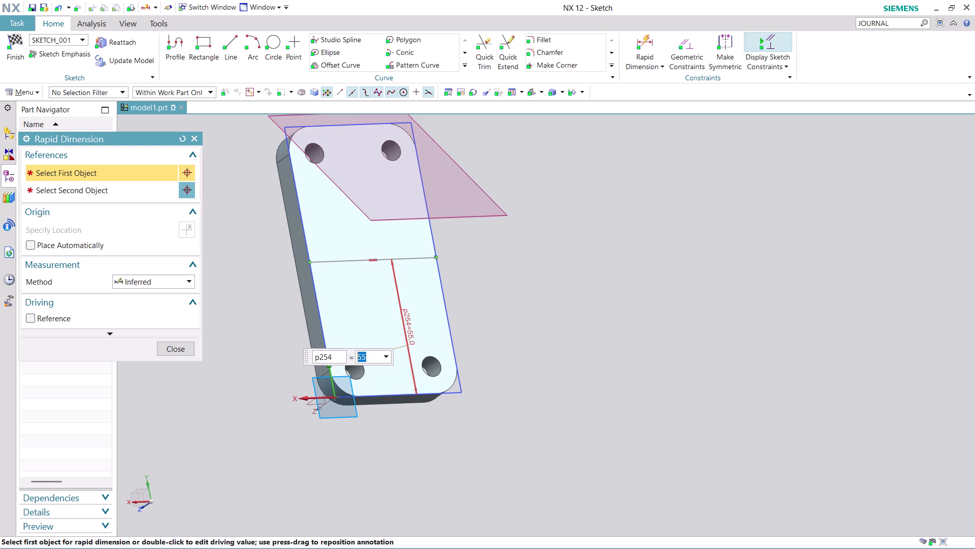
Undo the dimension and line with repeated Ctrl+Z, then finish the sketch.
key(ctrl+z)
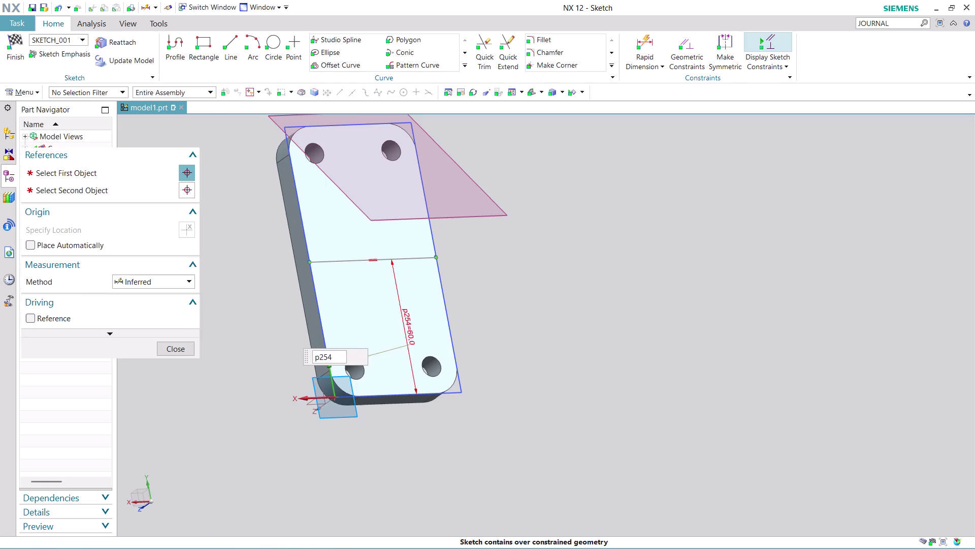
key(ctrl+z)
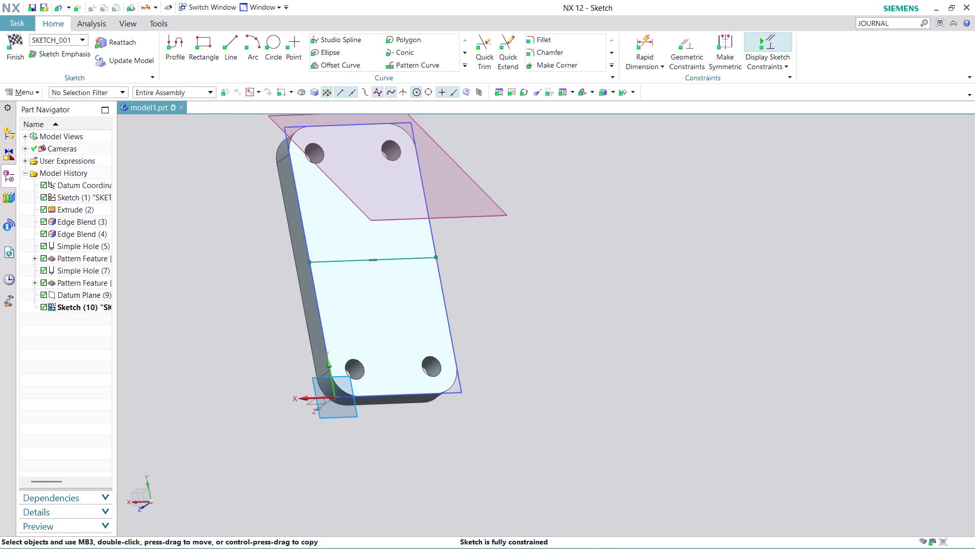
key(ctrl+z)
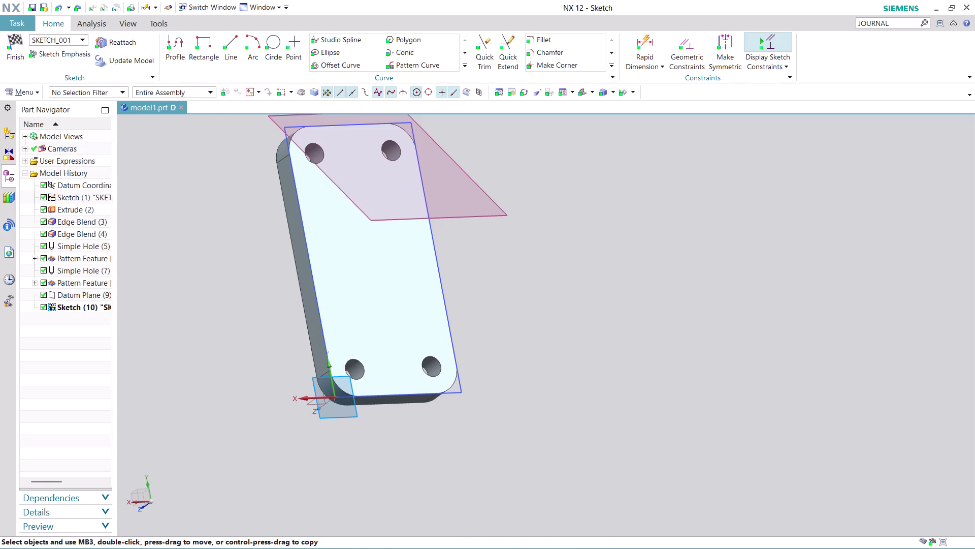
middle_drag(509, 276, 486, 273)
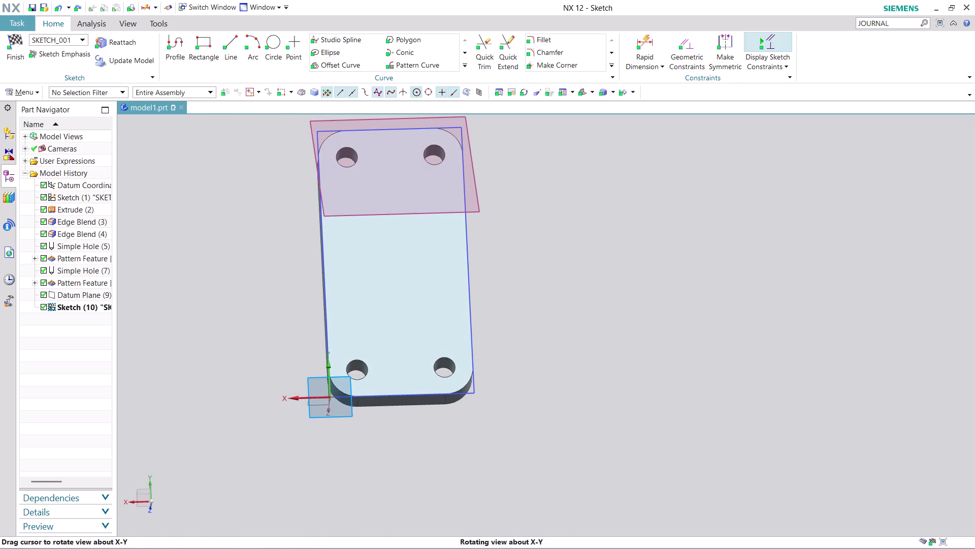
key(ctrl+z)
key(ctrl+z)
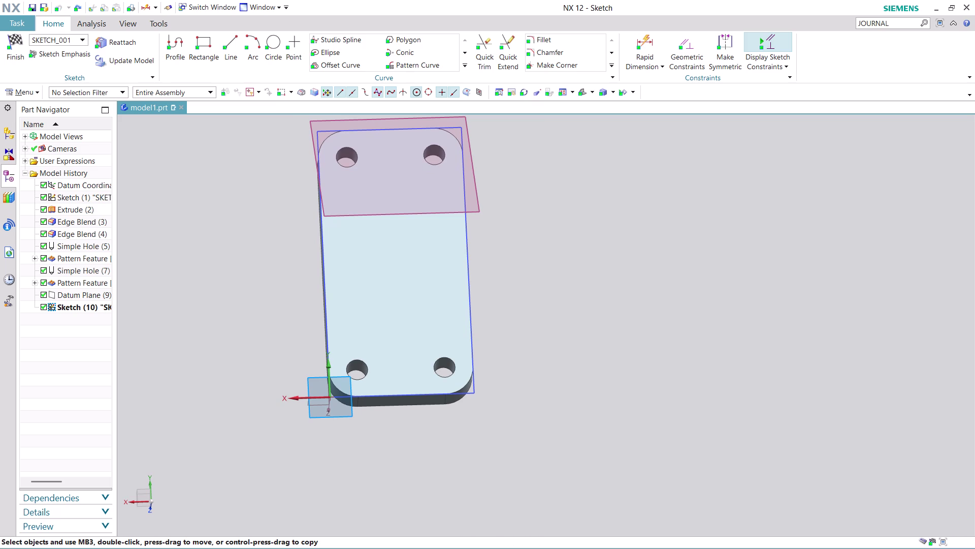
key(ctrl+z)
key(ctrl+z)
key(ctrl+z)
key(ctrl+z)
click(12, 44)
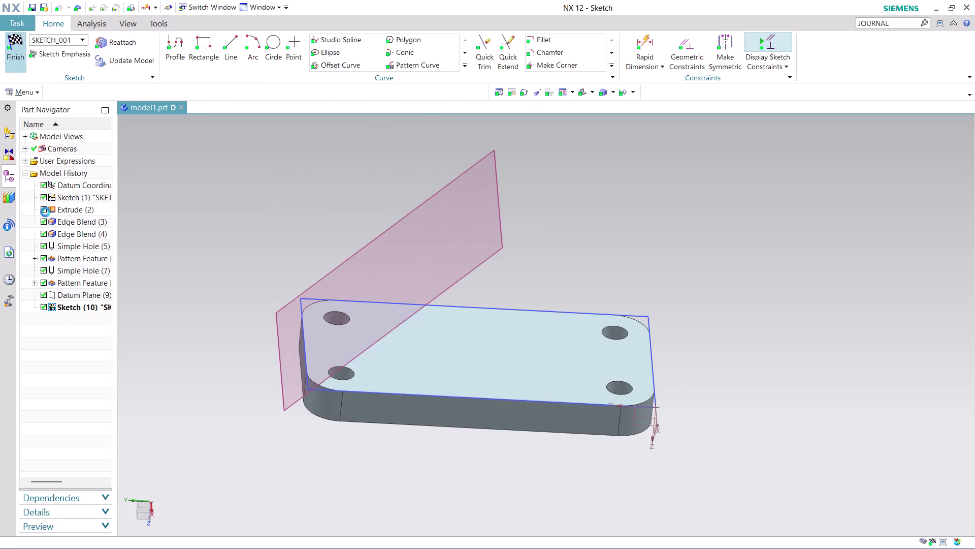
Delete Sketch (10) from the Part Navigator.
right_click(91, 310)
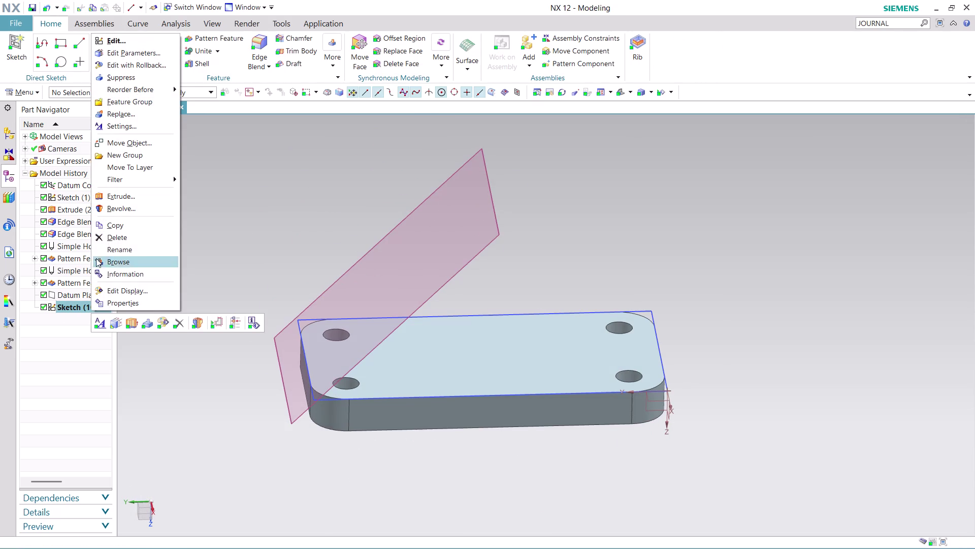
click(113, 239)
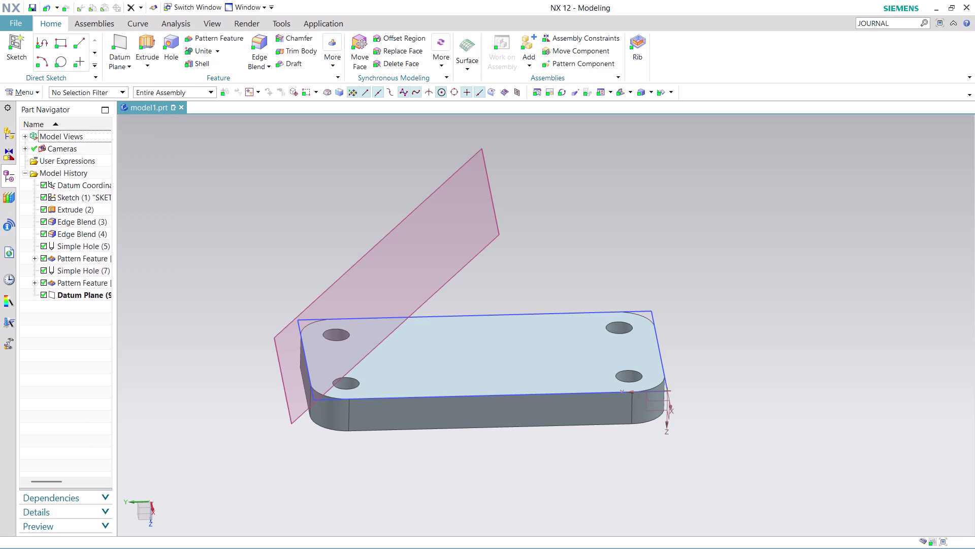
middle_drag(519, 255, 519, 268)
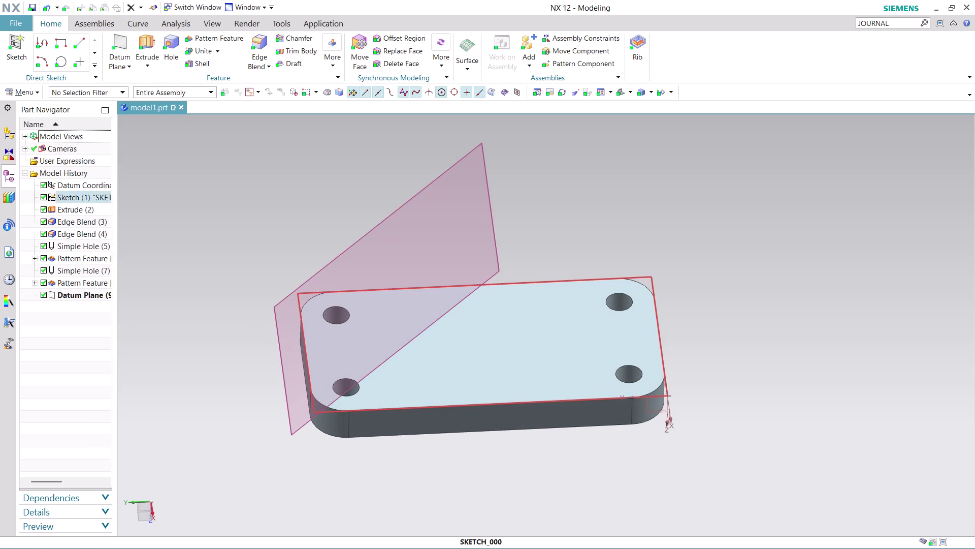
Hide the original plate sketch curves and tilt toward a top-down view.
right_click(526, 278)
click(557, 303)
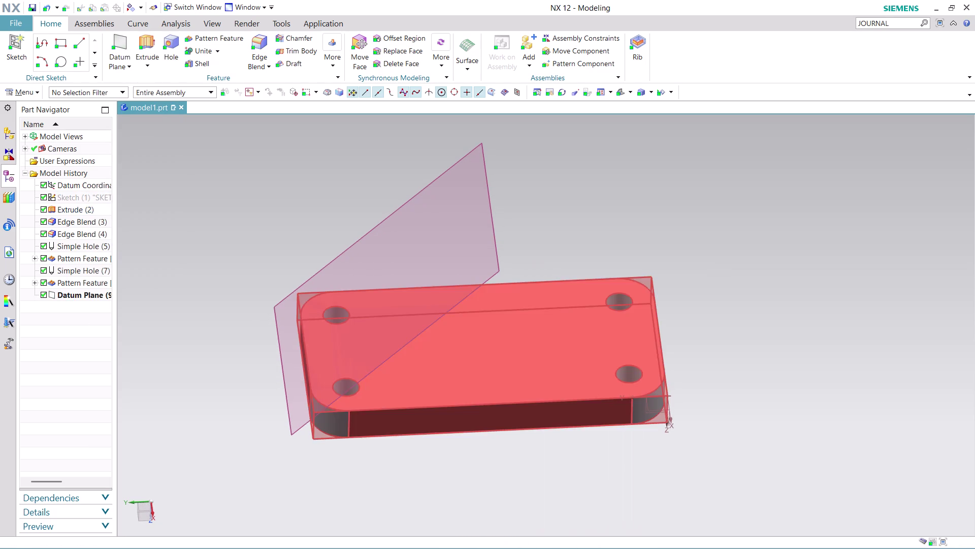
middle_drag(580, 232, 580, 241)
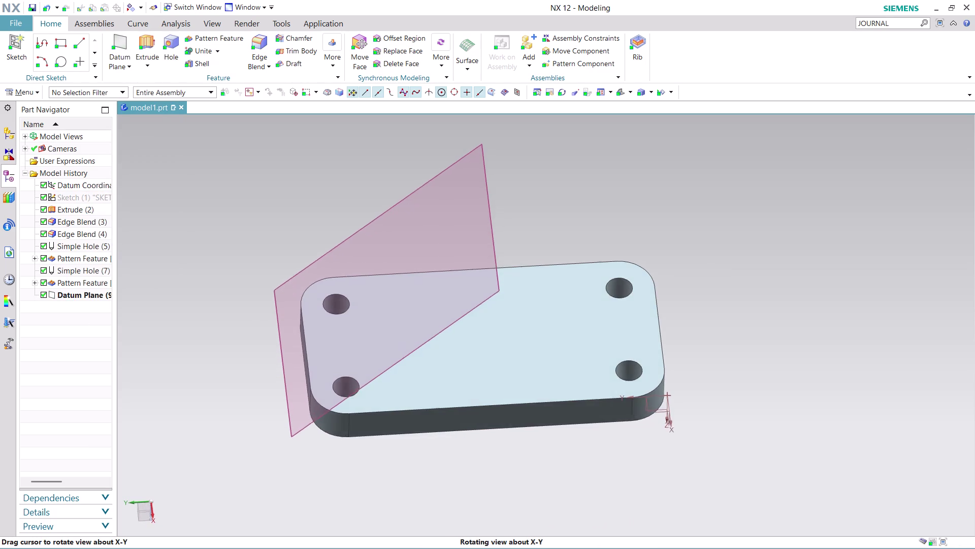
middle_drag(579, 241, 577, 260)
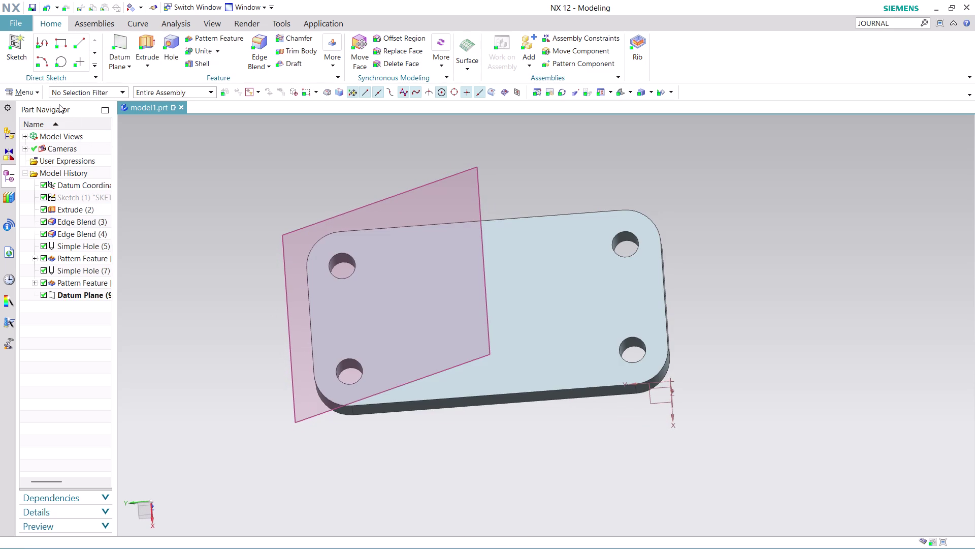
click(27, 91)
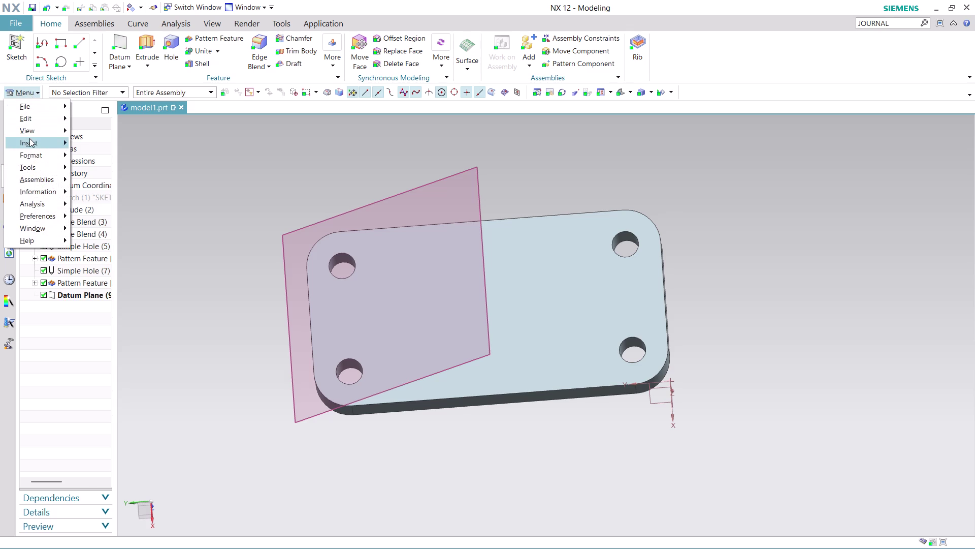
Insert a sketch on the top face with a Y-axis horizontal reference and corner origin.
click(124, 154)
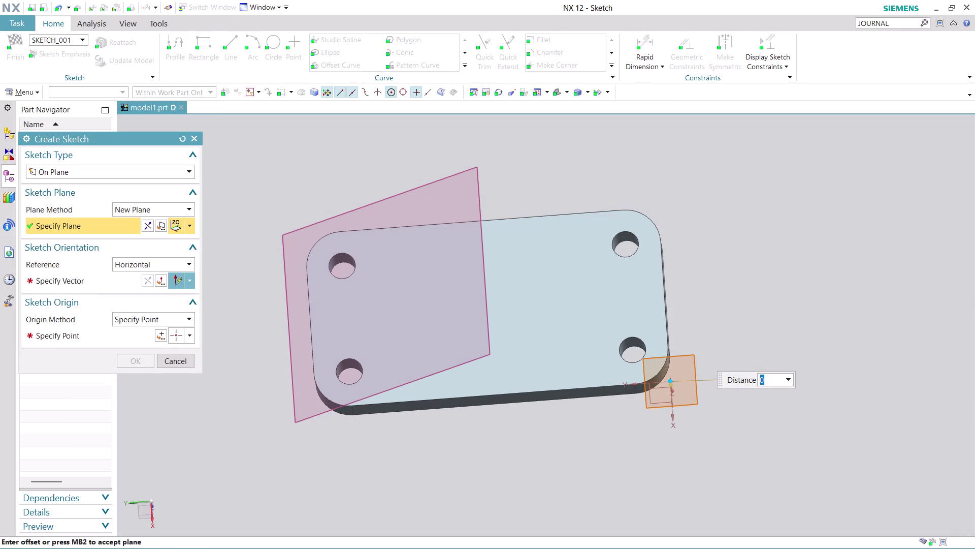
click(124, 278)
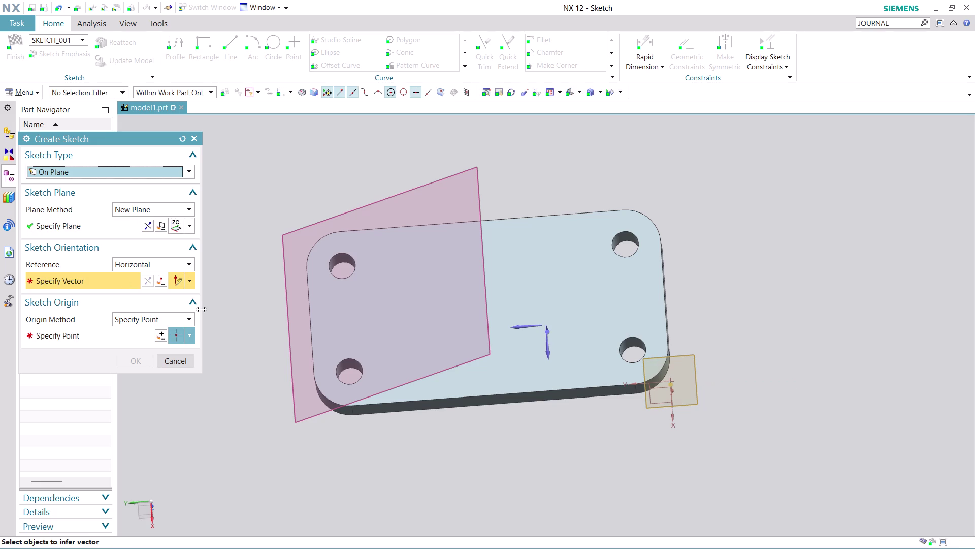
click(517, 328)
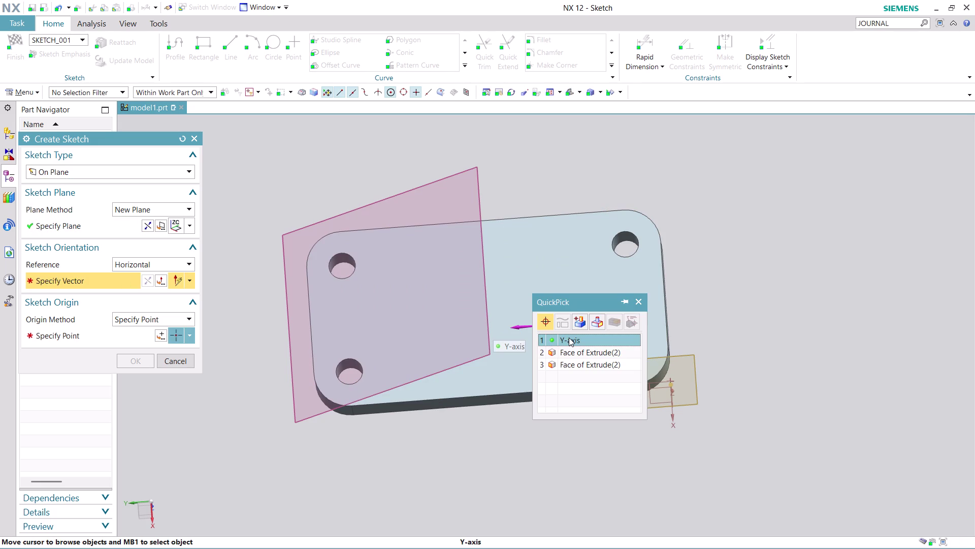
click(569, 337)
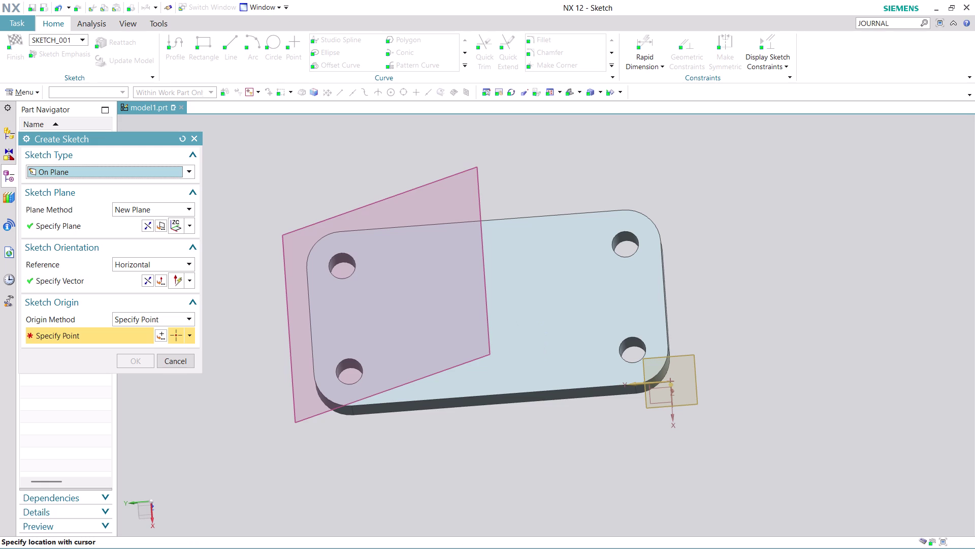
click(163, 334)
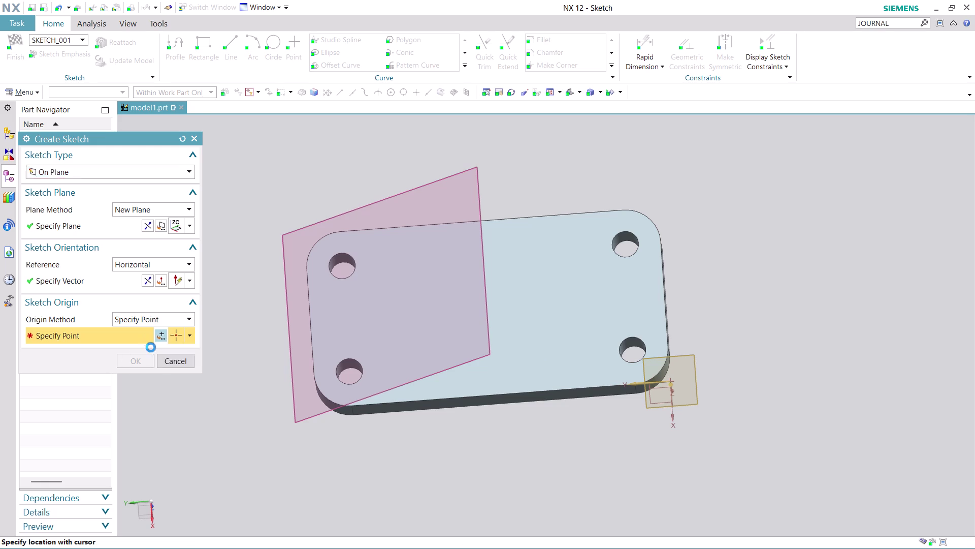
click(140, 352)
click(138, 358)
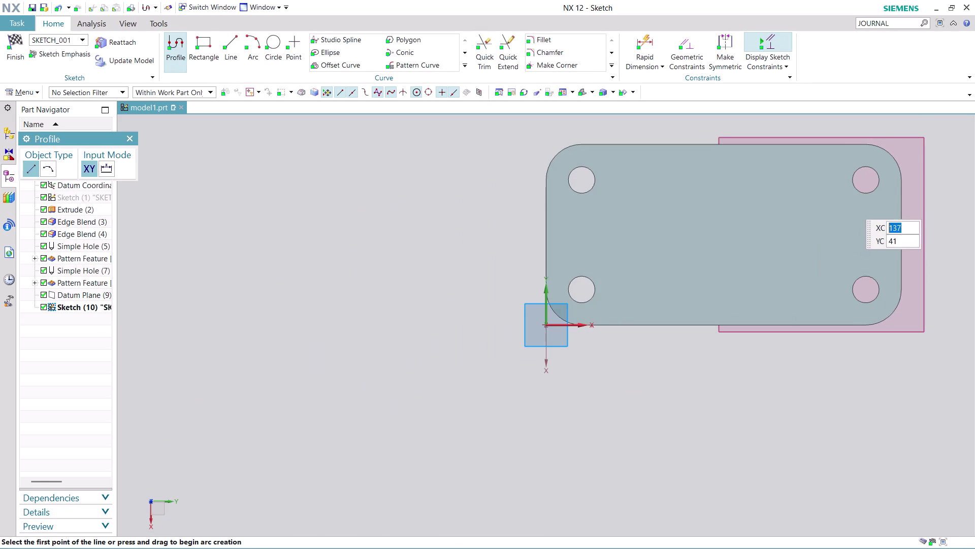
Sketch a single line spanning the plate's width, from its upper edge down to its lower edge.
scroll(up, 3)
scroll(up, 3)
scroll(up, 3)
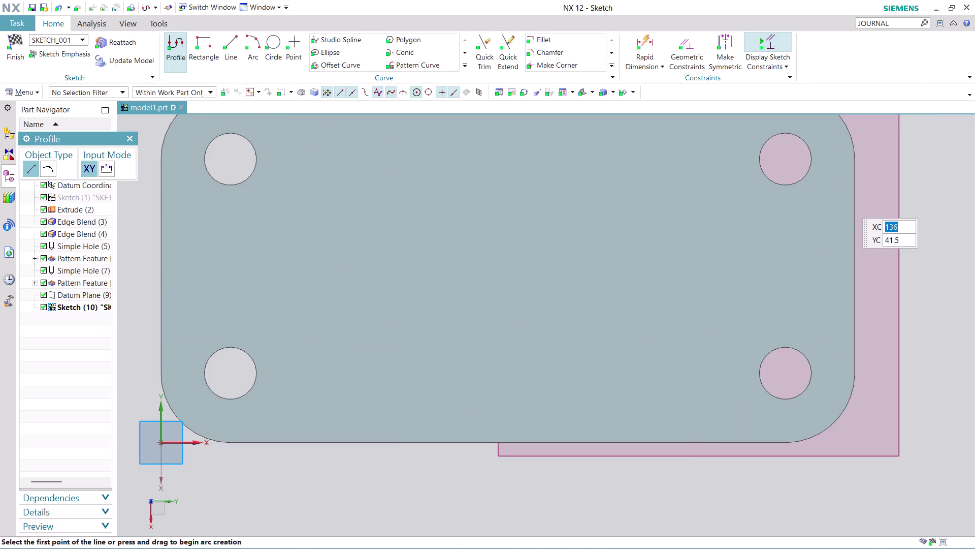
scroll(down, 3)
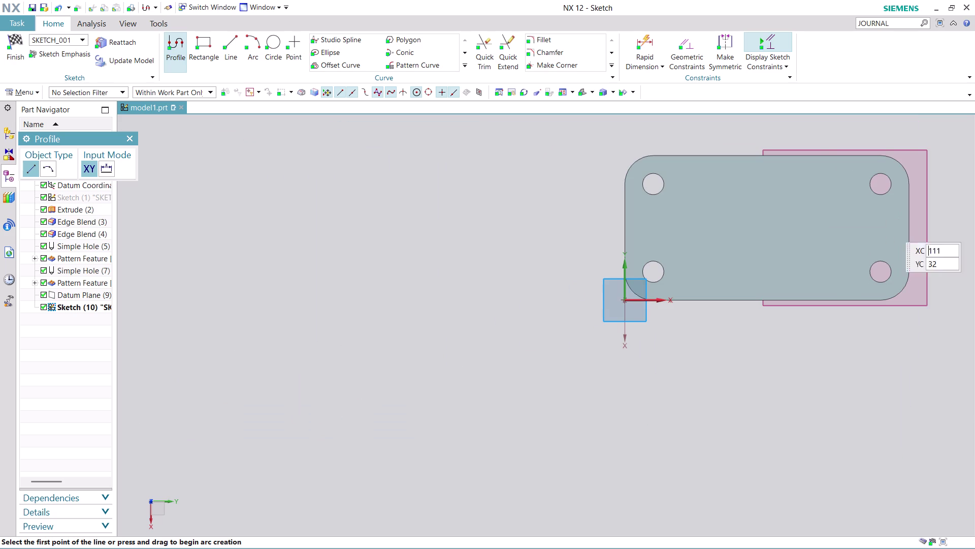
click(237, 38)
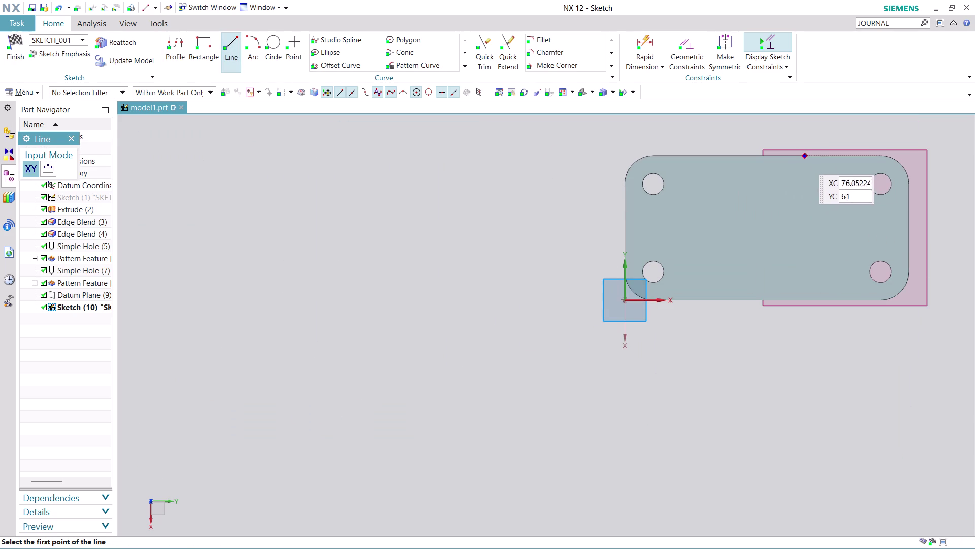
click(761, 155)
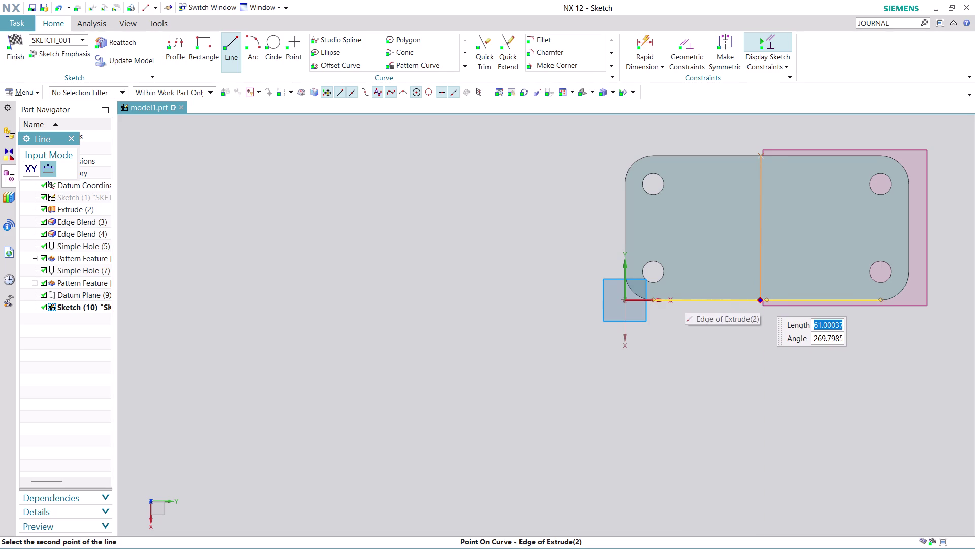
click(760, 300)
key(Escape)
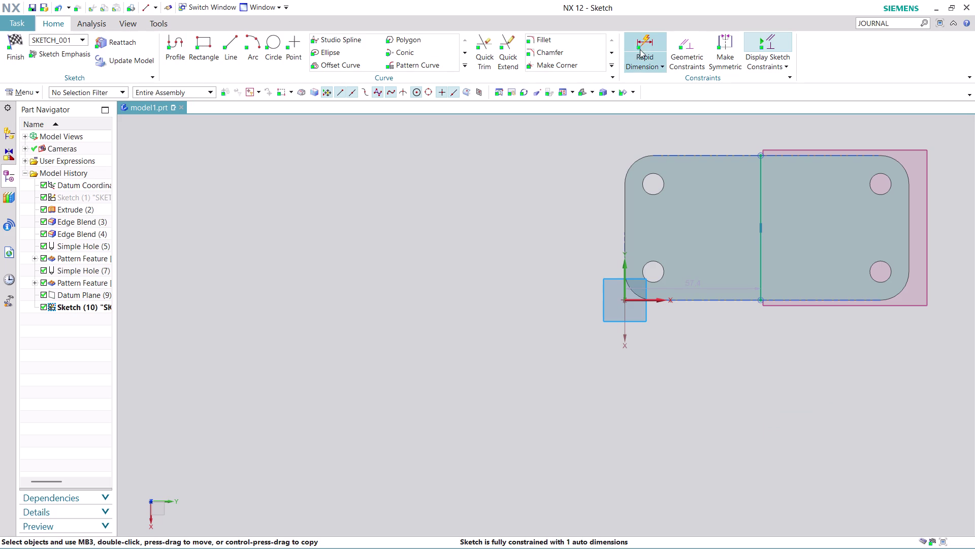
Dimension the line 57.4 mm (p254) from the plate's left edge, then orbit to inspect it.
click(637, 41)
click(762, 196)
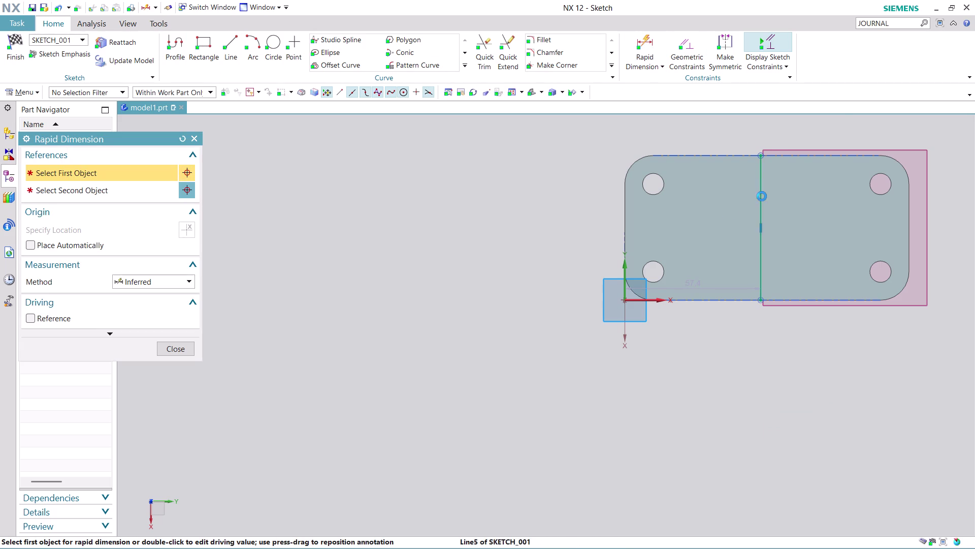
click(625, 211)
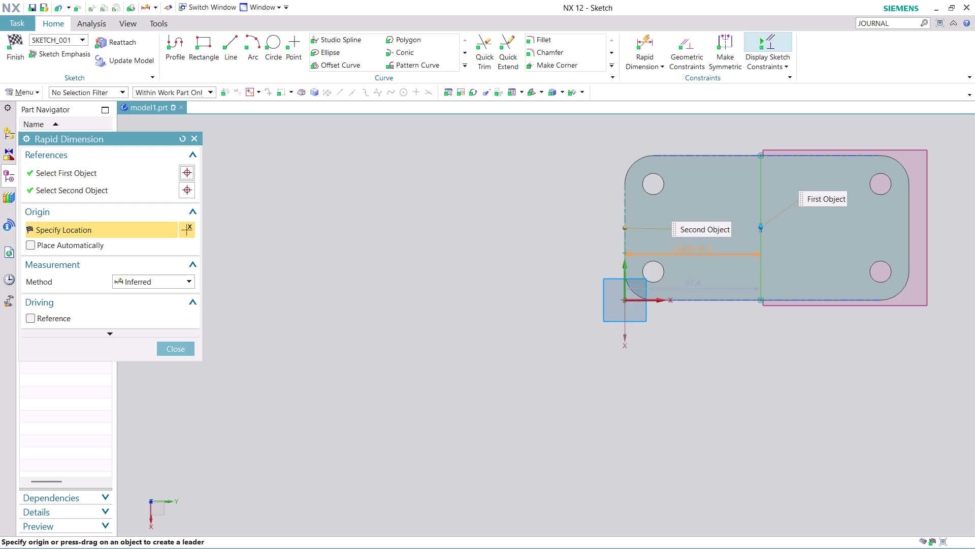
click(697, 243)
double_click(697, 242)
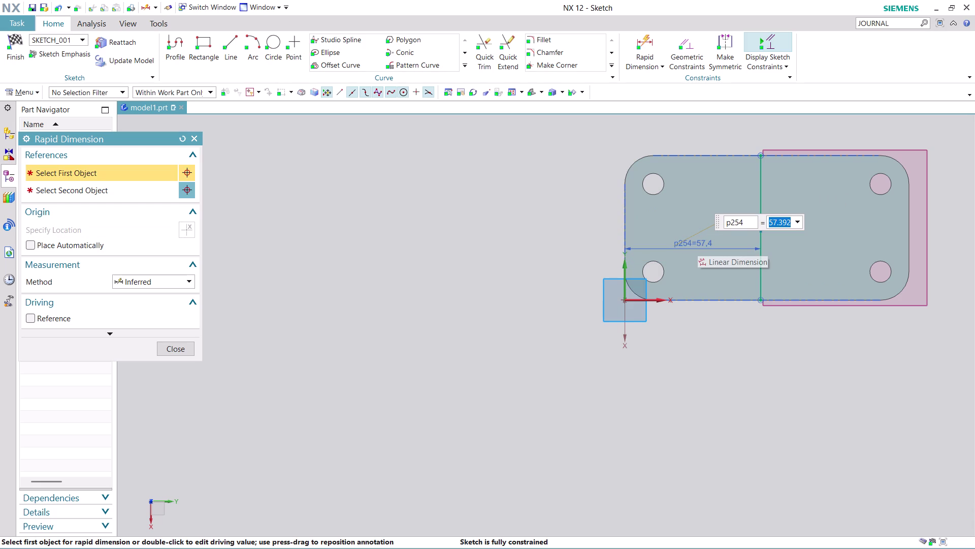
middle_drag(849, 342, 712, 403)
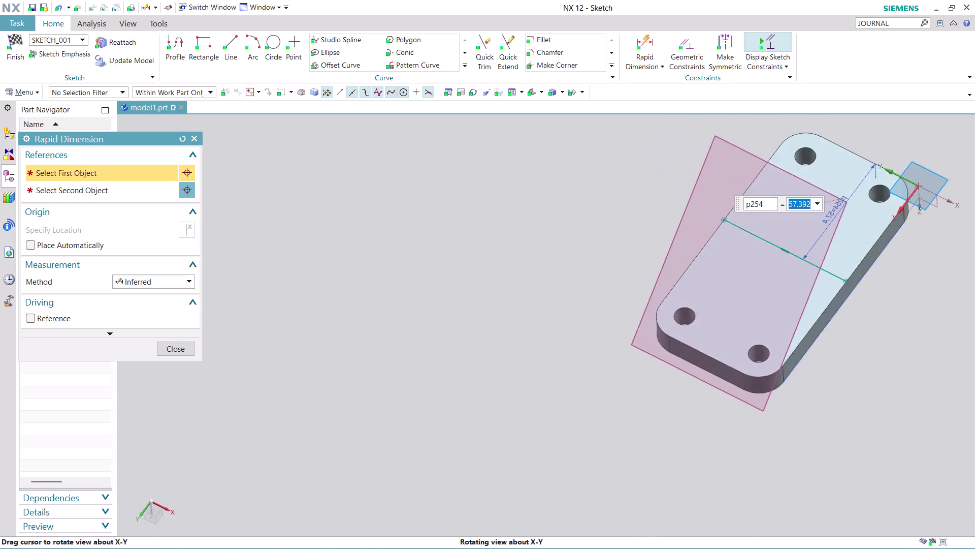
middle_drag(712, 403, 526, 411)
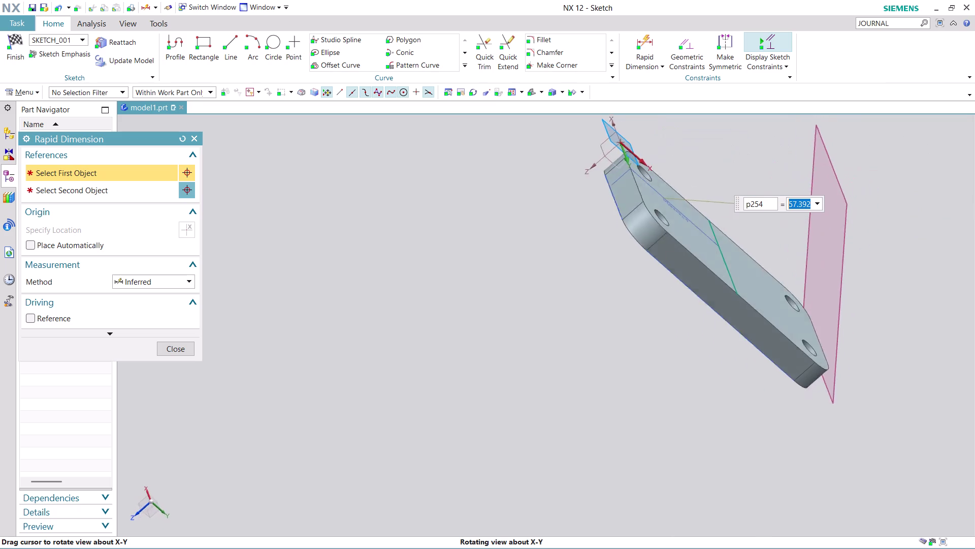
middle_drag(526, 412, 501, 446)
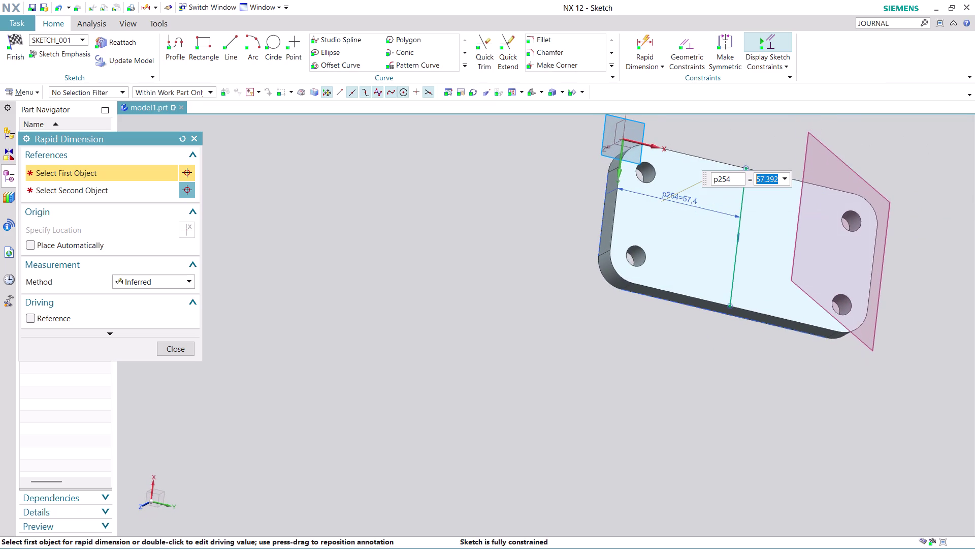